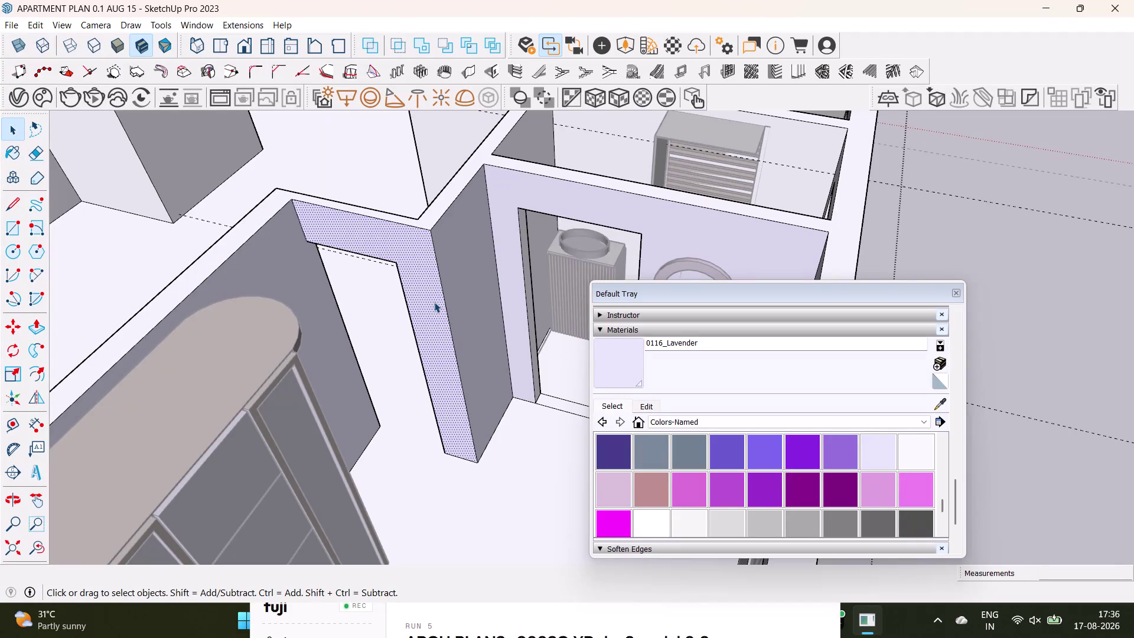
Clear the current selection and orbit the view into the bathroom.
key(space)
click(1021, 263)
scroll(up, 3)
scroll(down, 3)
middle_drag(427, 289, 368, 372)
scroll(up, 3)
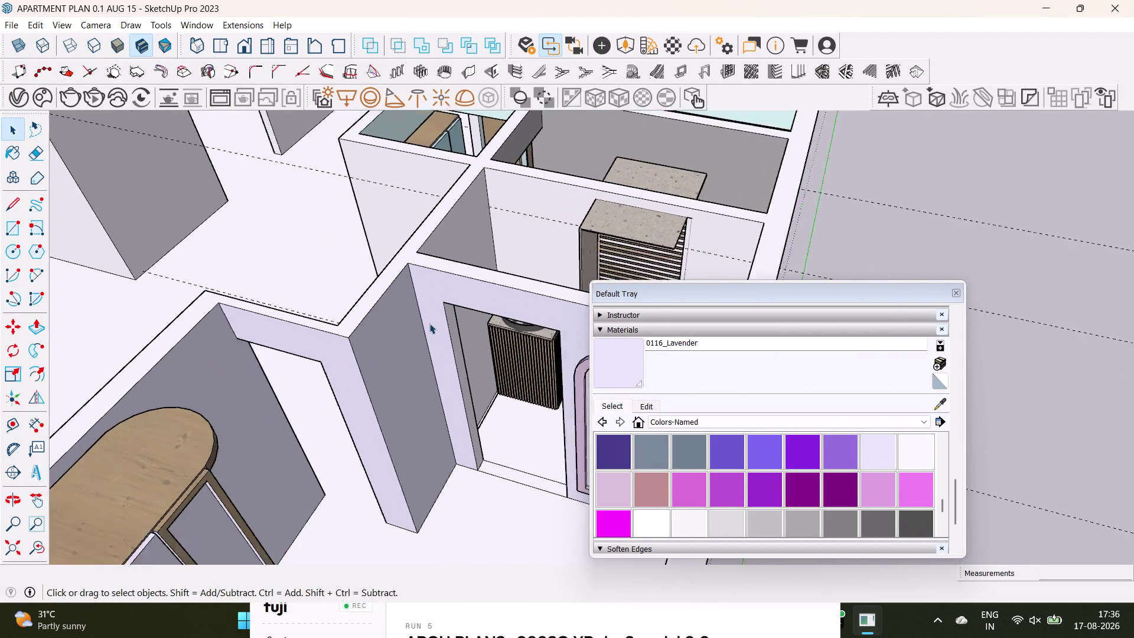
middle_drag(432, 313, 273, 381)
middle_drag(389, 298, 396, 359)
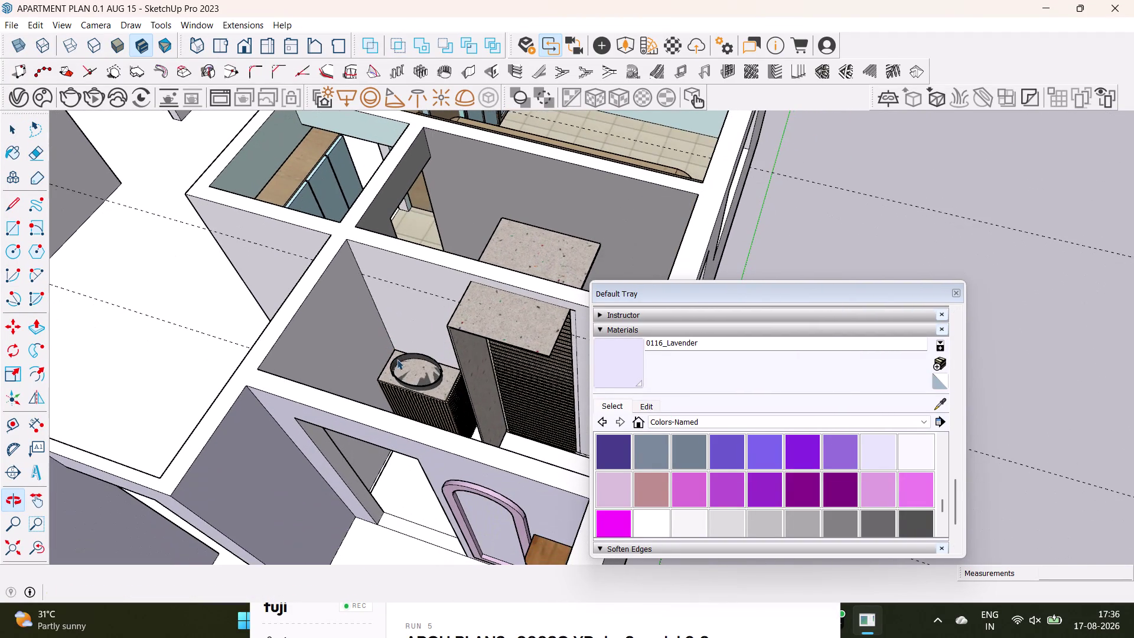
click(813, 521)
key(space)
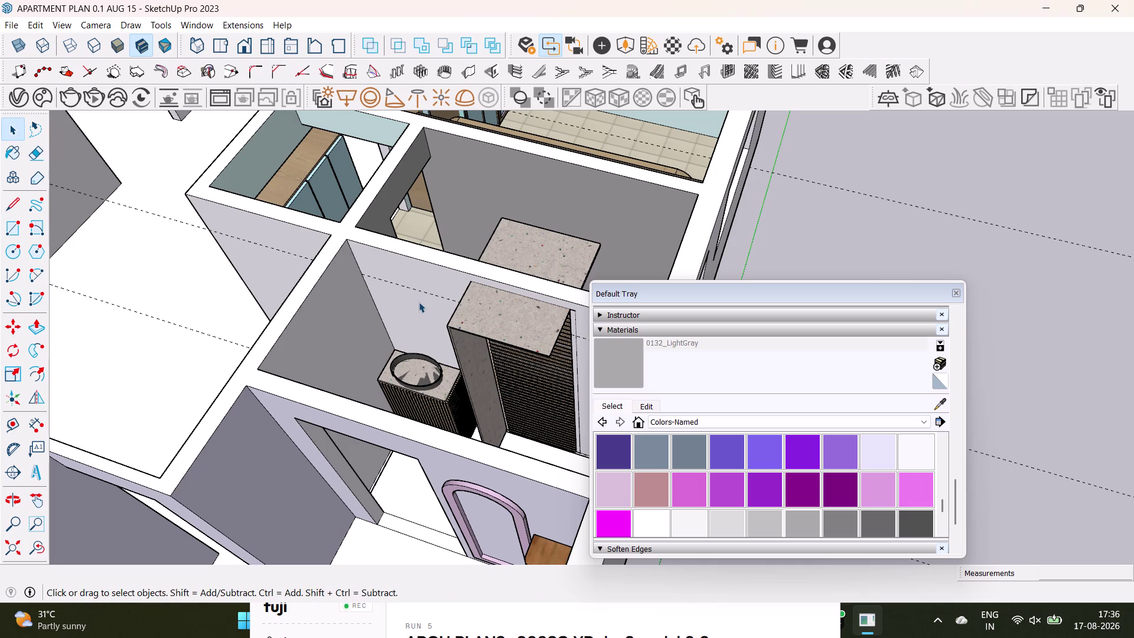
Select the bathroom wall faces, including the doorway-side wall.
click(418, 301)
triple_click(418, 301)
triple_click(419, 304)
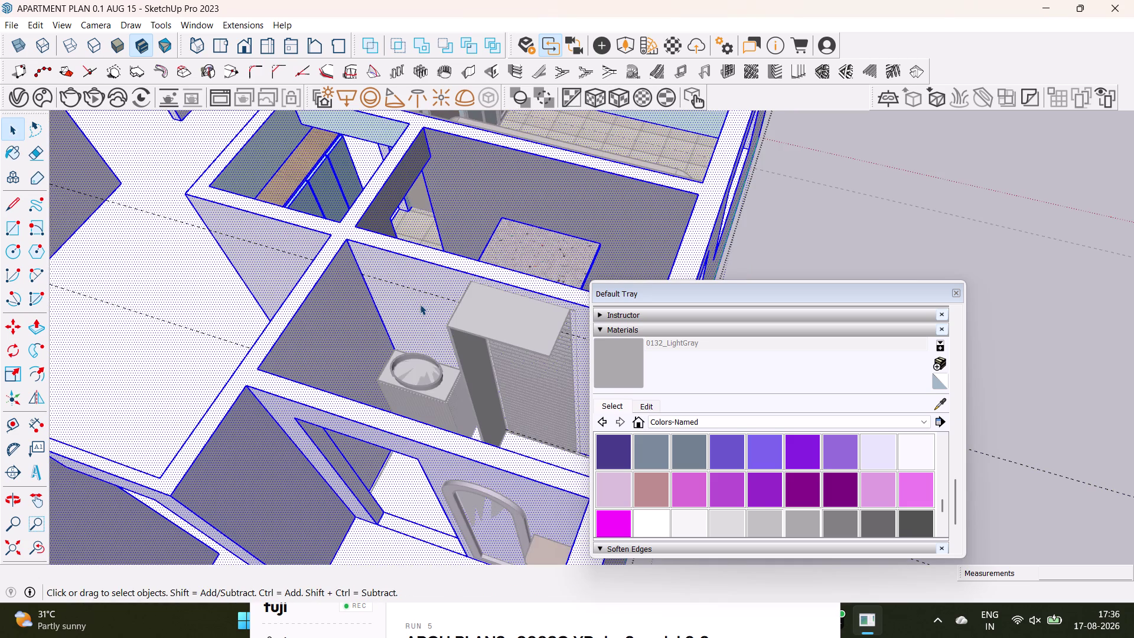
click(419, 304)
click(424, 317)
click(344, 316)
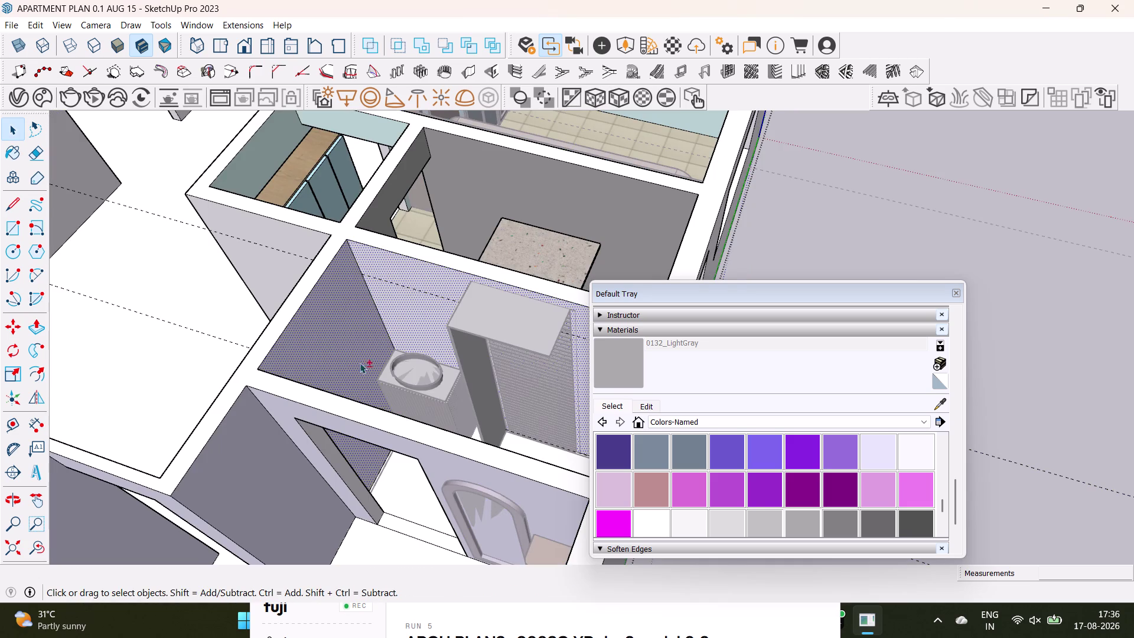
middle_drag(363, 359, 335, 294)
click(309, 390)
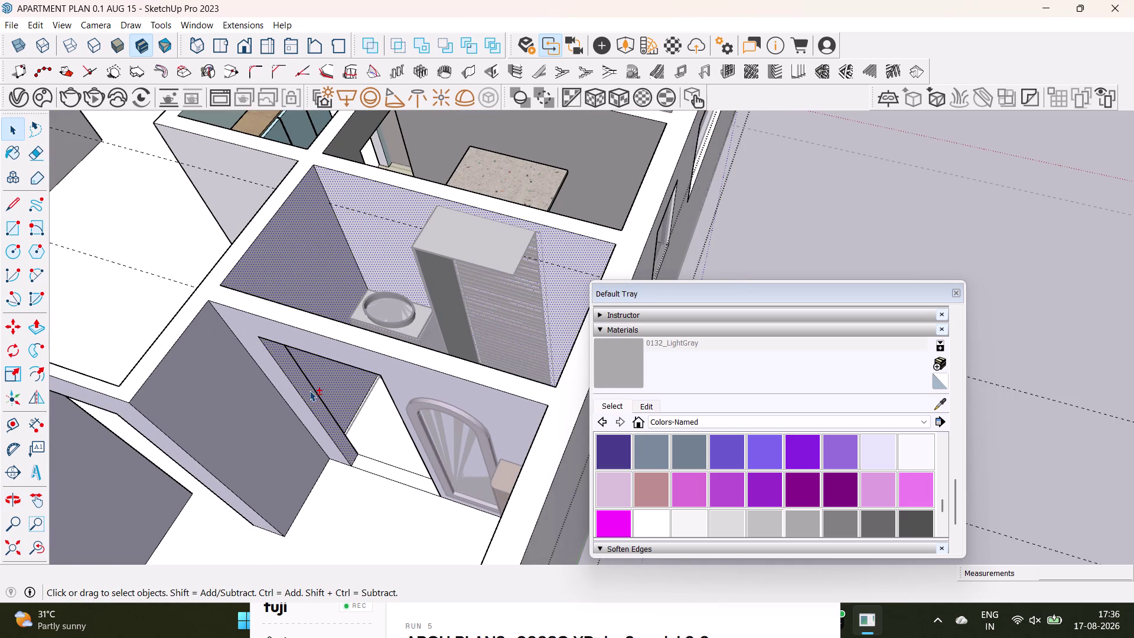
middle_drag(444, 395, 454, 362)
middle_drag(453, 362, 457, 412)
middle_drag(458, 412, 213, 453)
middle_drag(427, 369, 417, 435)
middle_drag(445, 418, 235, 401)
middle_drag(376, 330, 369, 413)
middle_drag(426, 393, 117, 338)
middle_drag(381, 266, 386, 300)
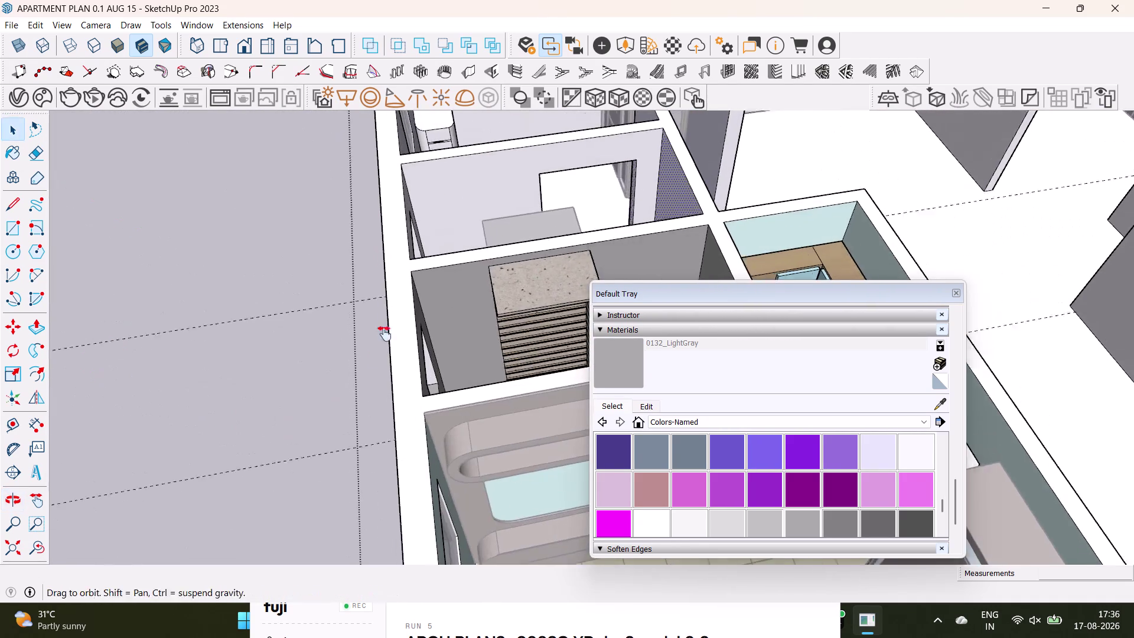
middle_drag(386, 300, 368, 376)
Paint the selected bathroom walls 0132_LightGray and check the result.
click(445, 276)
click(625, 368)
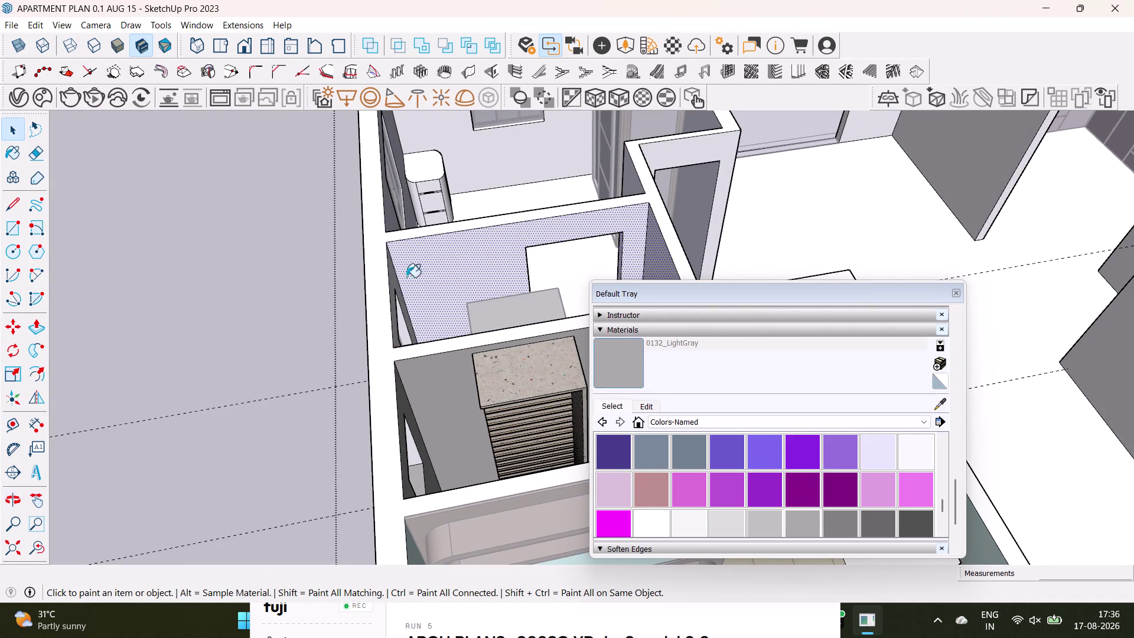
click(414, 268)
middle_drag(465, 311, 785, 378)
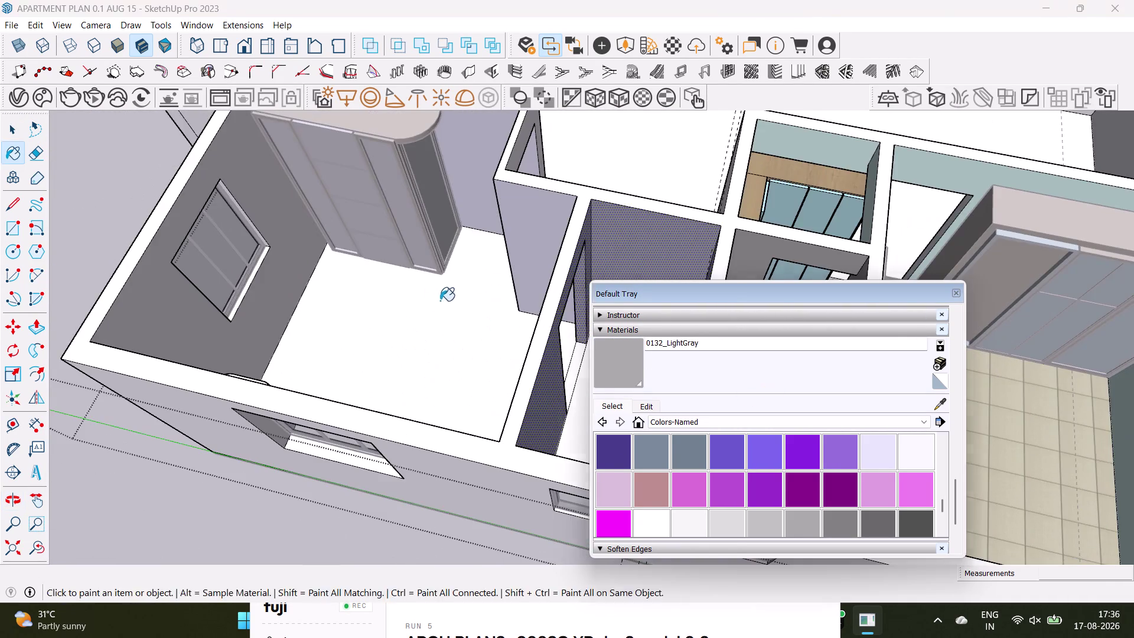
middle_drag(440, 300, 208, 328)
middle_drag(213, 351, 514, 142)
scroll(up, 3)
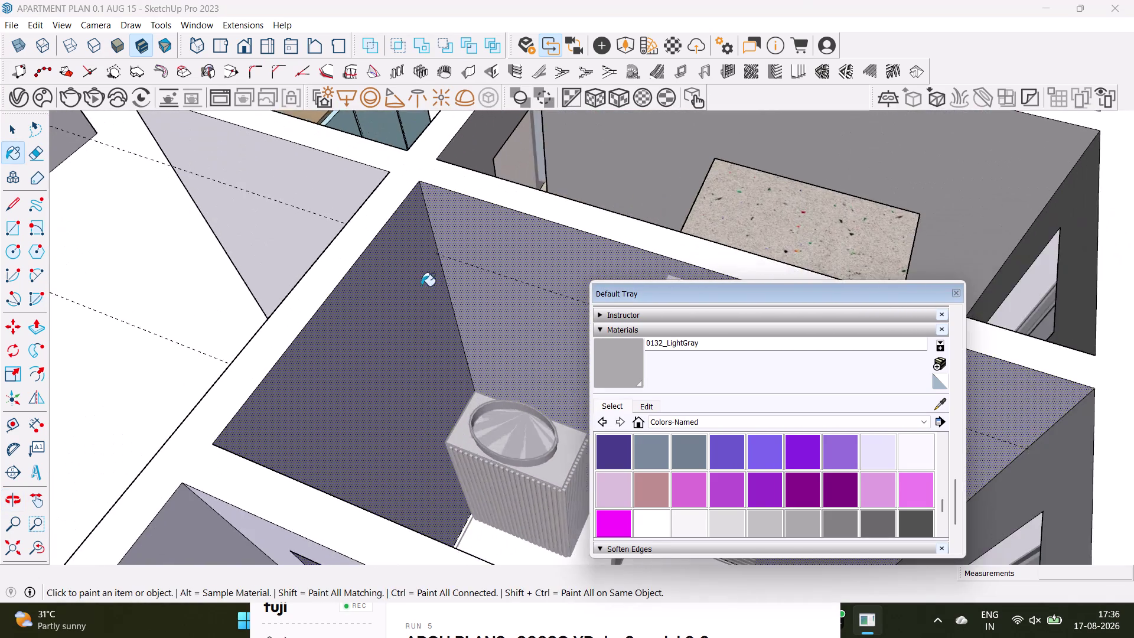
middle_drag(430, 285, 376, 188)
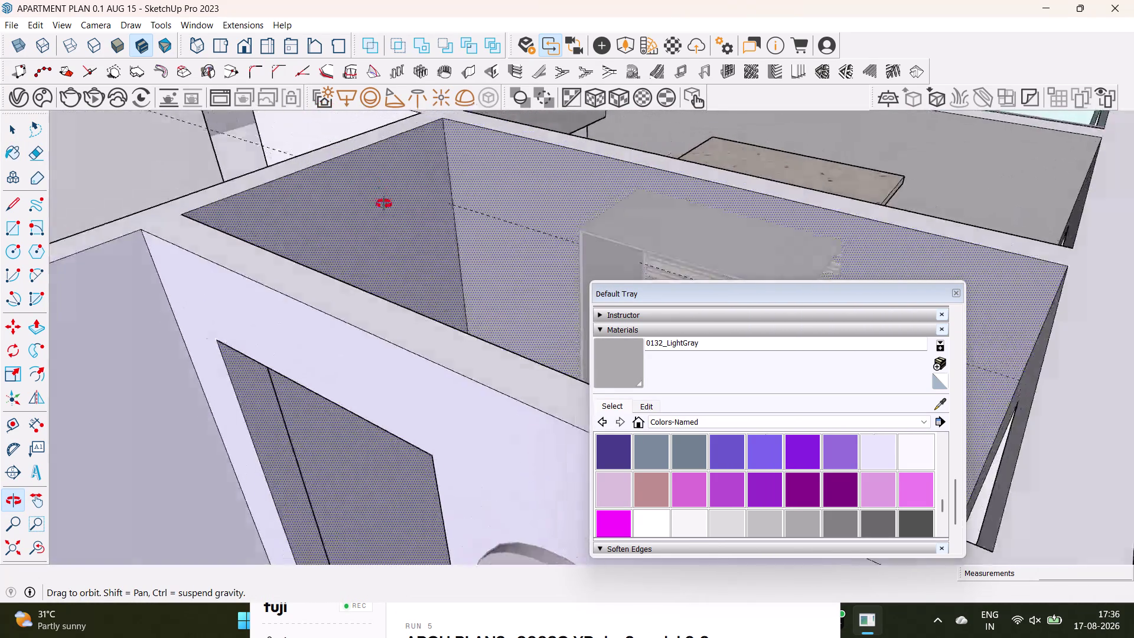
middle_drag(375, 188, 475, 363)
scroll(down, 3)
key(space)
scroll(down, 3)
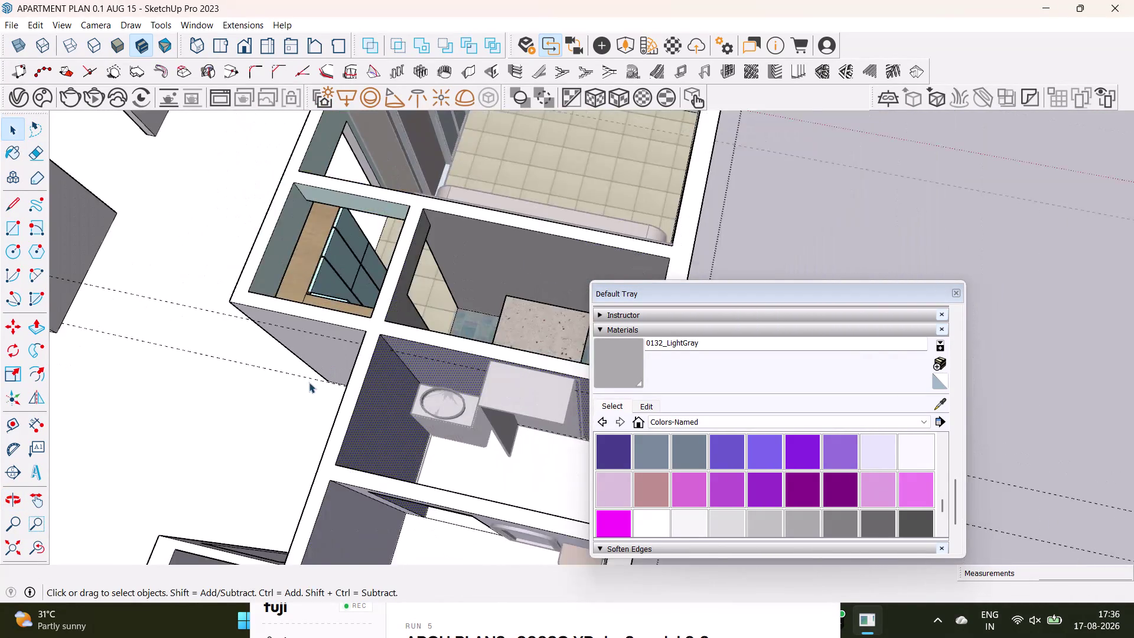
Move the Materials tray aside and open its collection dropdown from Colors-Named.
scroll(down, 3)
middle_drag(308, 382, 325, 244)
key(space)
drag(740, 293, 832, 179)
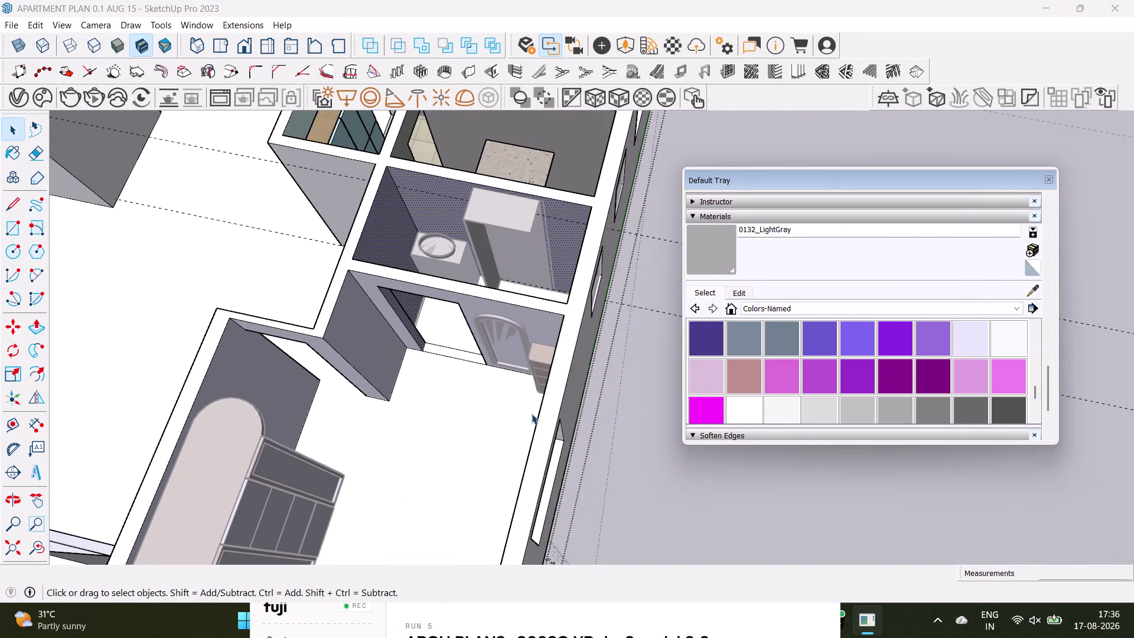
scroll(down, 3)
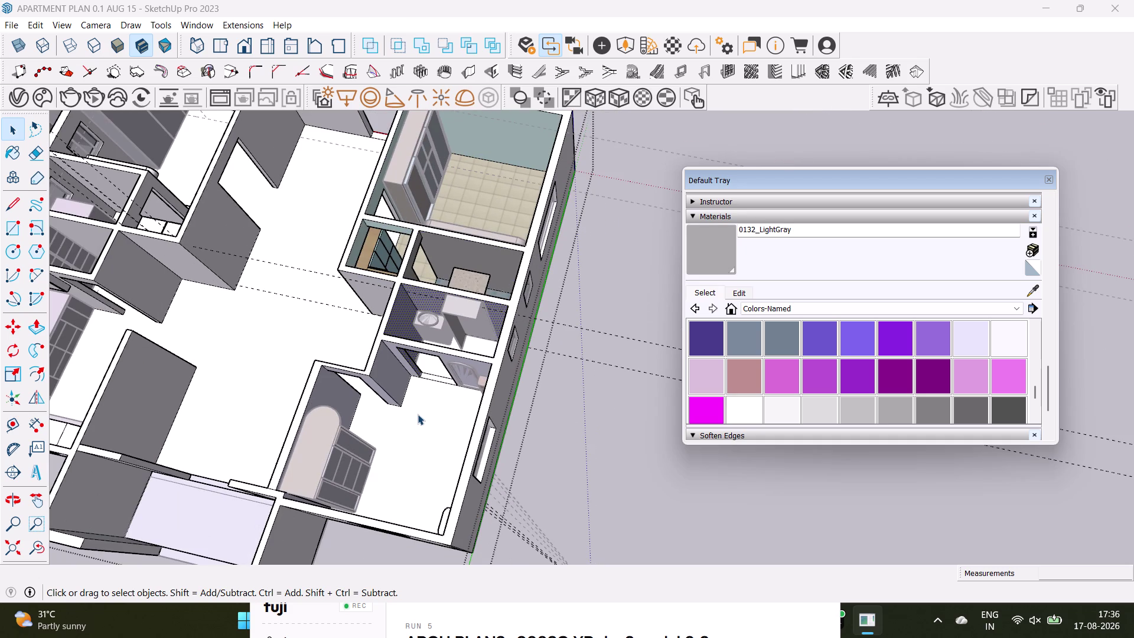
key(space)
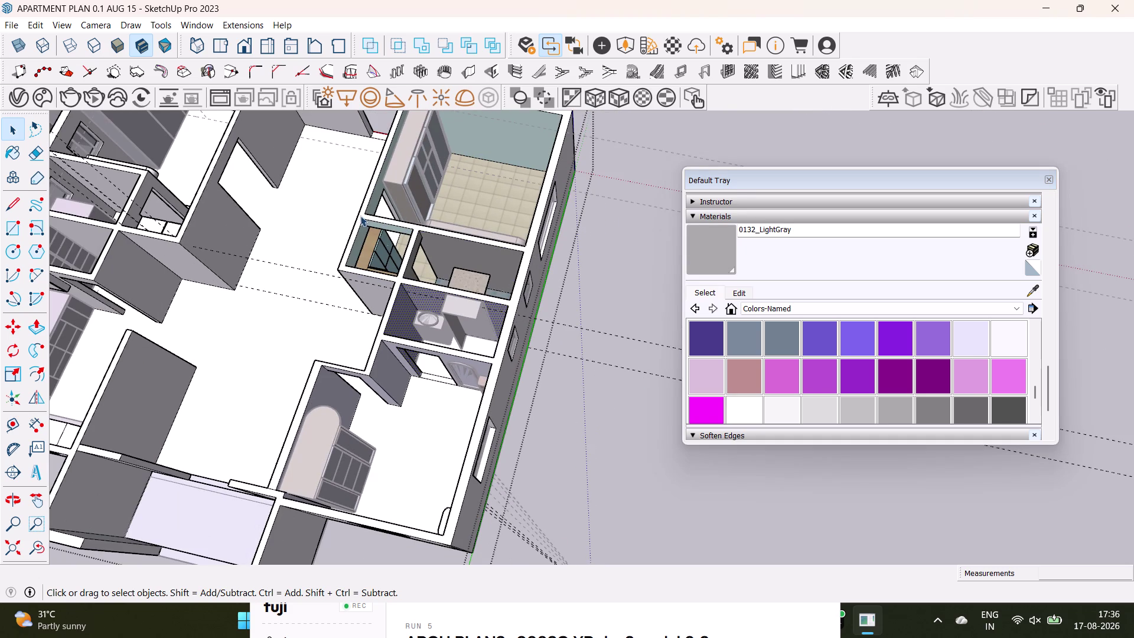
scroll(up, 3)
key(space)
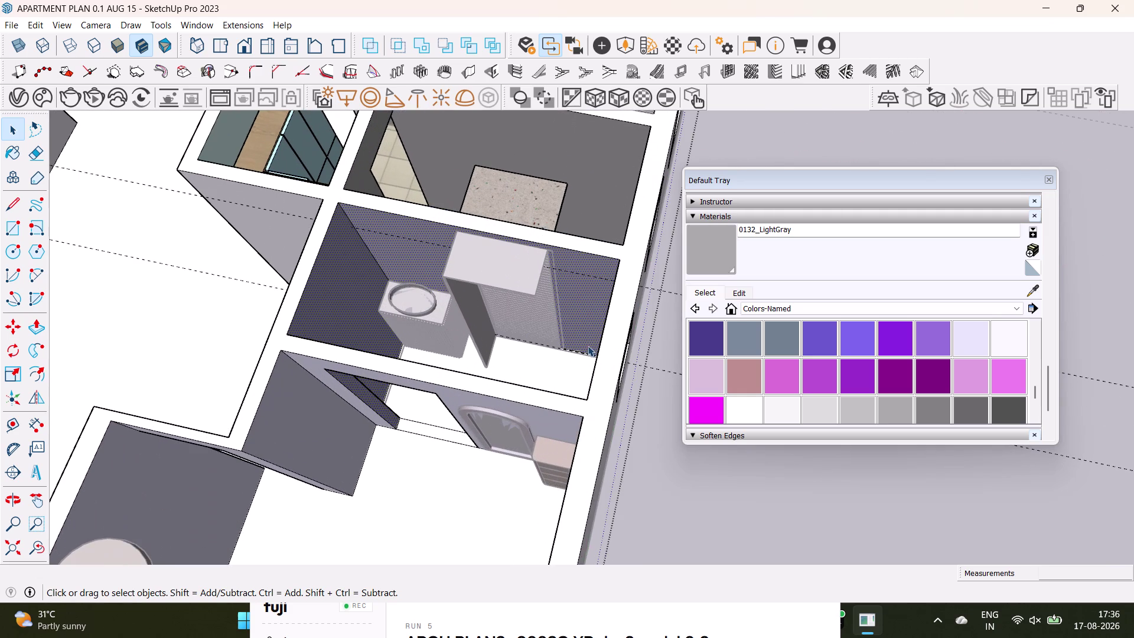
click(647, 420)
scroll(up, 3)
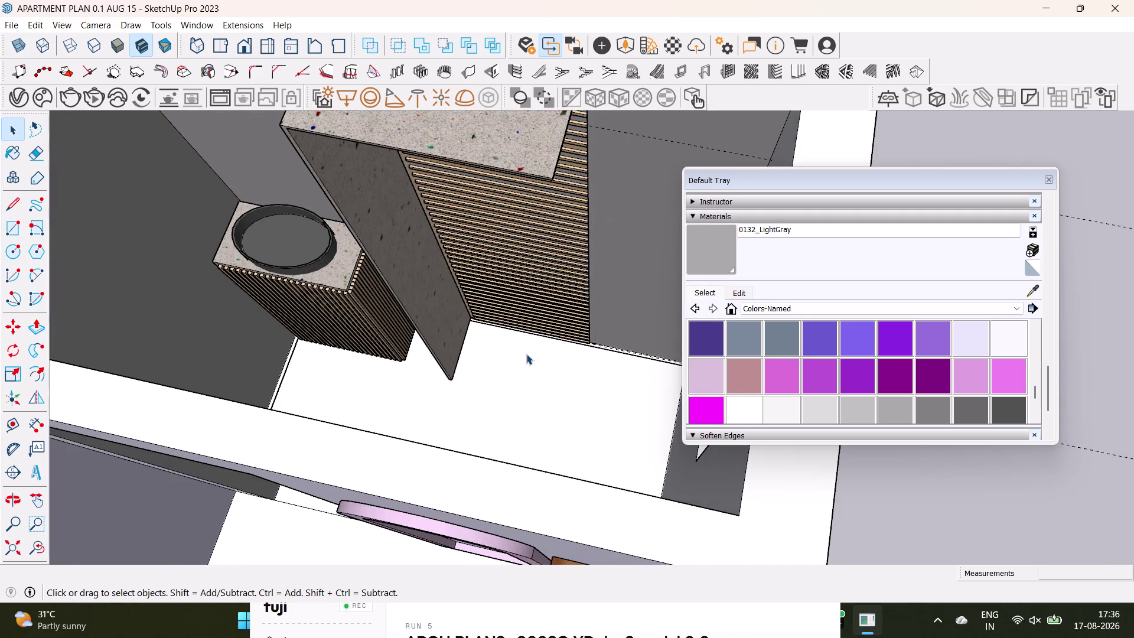
middle_drag(526, 353, 508, 410)
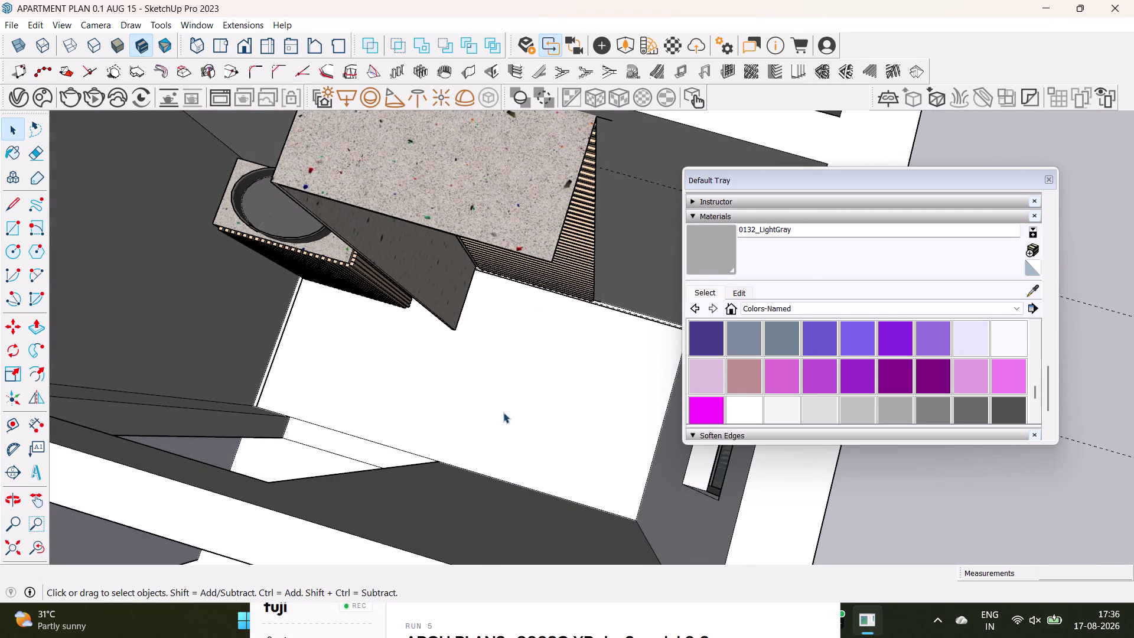
click(788, 310)
scroll(down, 3)
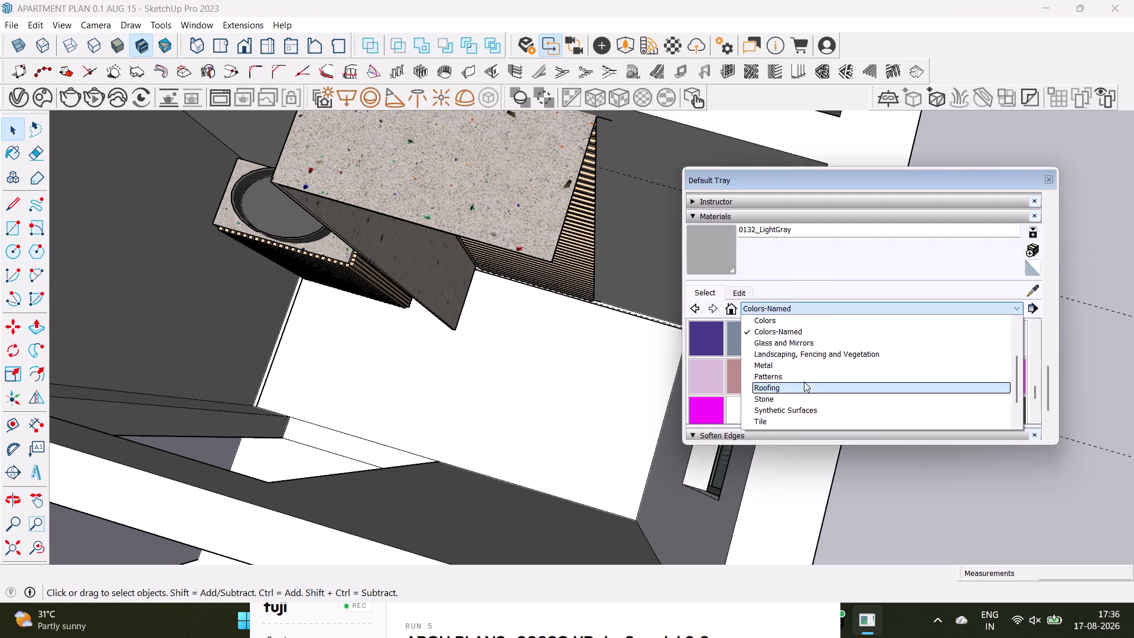
Browse to the Tile collection and load Tile Ceramic Natural as the current material.
click(803, 379)
click(814, 308)
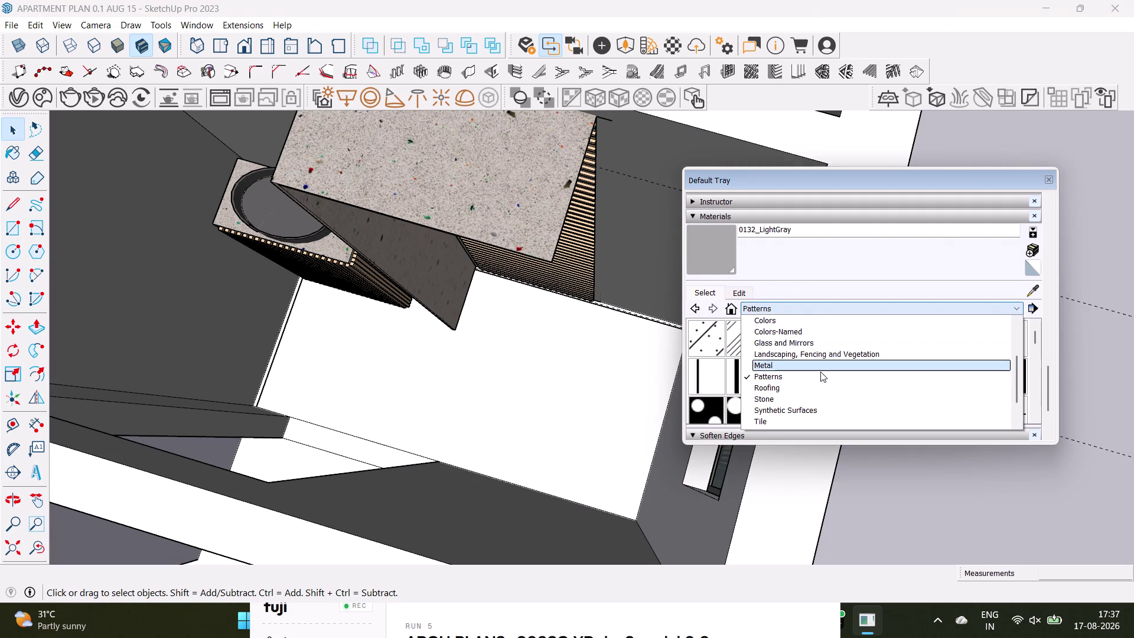
scroll(down, 3)
scroll(down, 3)
scroll(down, 3)
click(771, 382)
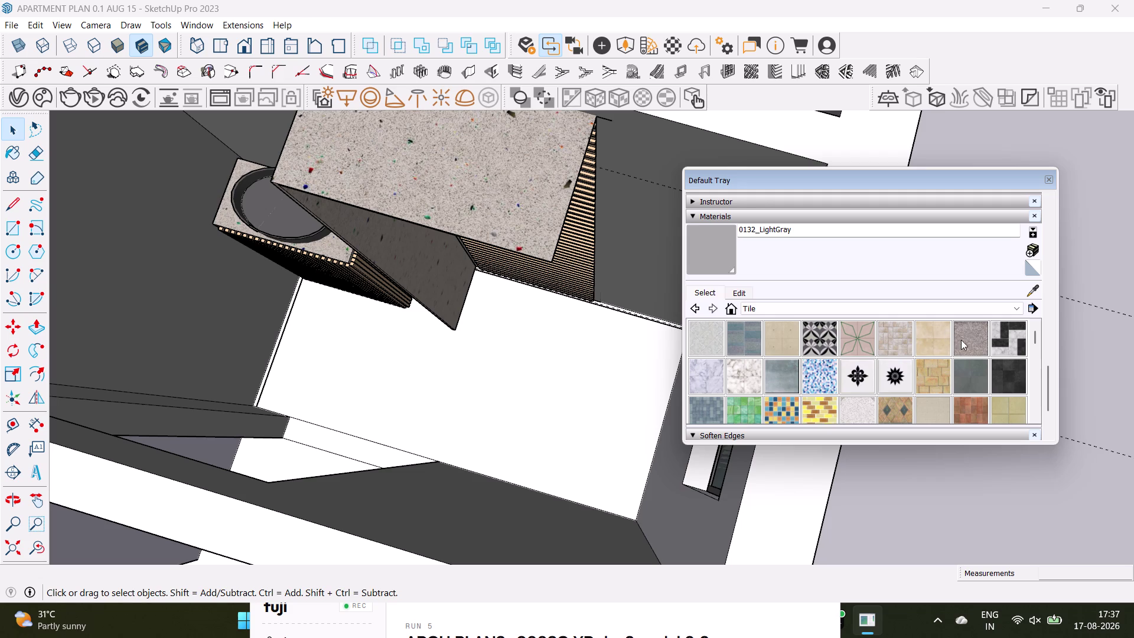
scroll(down, 3)
click(998, 373)
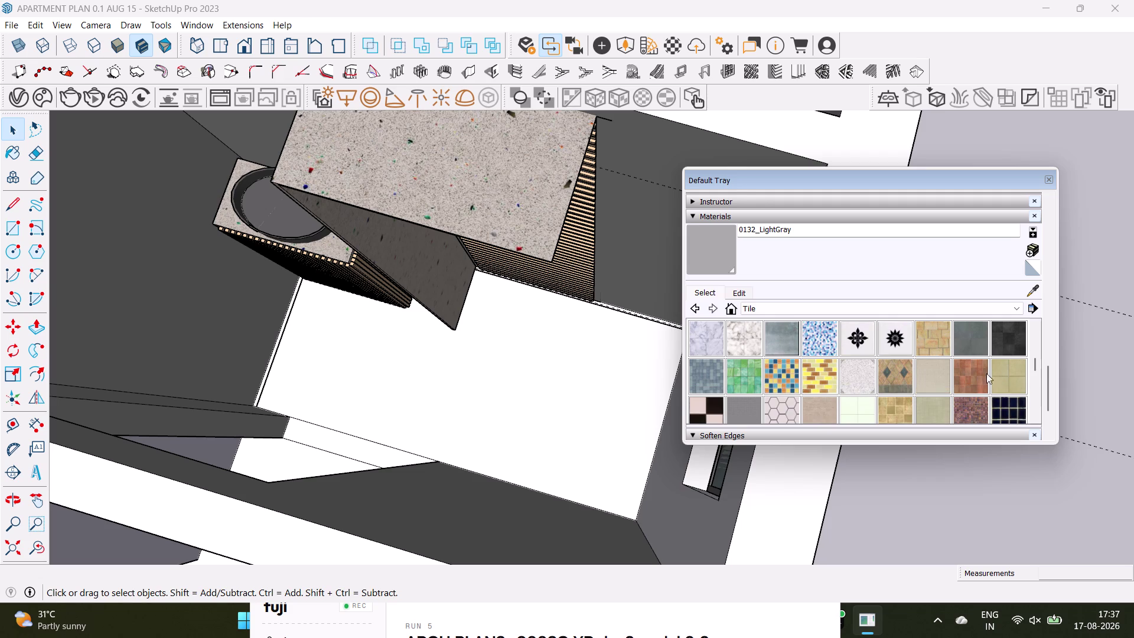
scroll(down, 3)
Orbit to the bedroom corner facing the wooden chest, ready to sample its material.
middle_drag(521, 401, 711, 190)
scroll(up, 3)
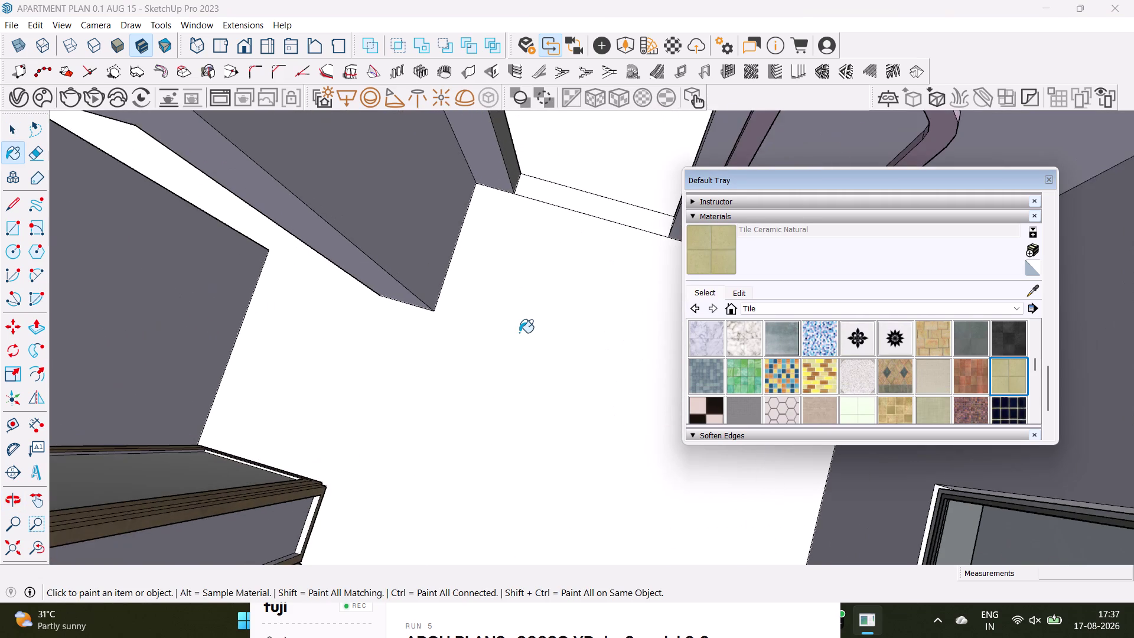
scroll(down, 3)
key(space)
scroll(down, 3)
middle_drag(532, 348, 526, 211)
middle_drag(527, 320, 594, 300)
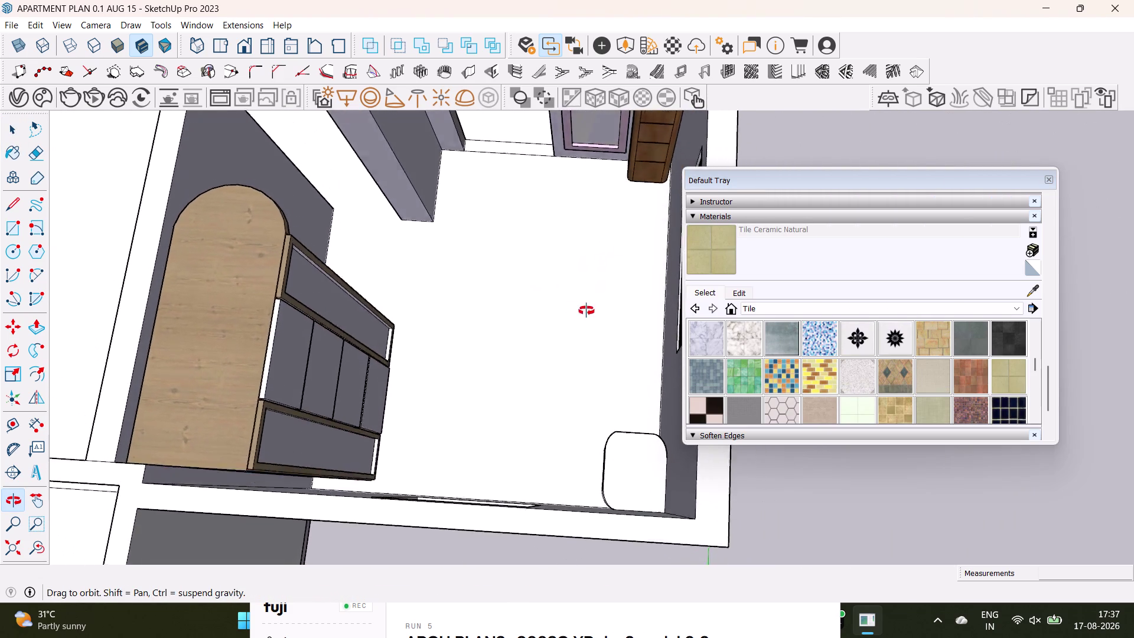
middle_drag(594, 301, 457, 467)
scroll(up, 3)
middle_drag(529, 356, 664, 316)
key(space)
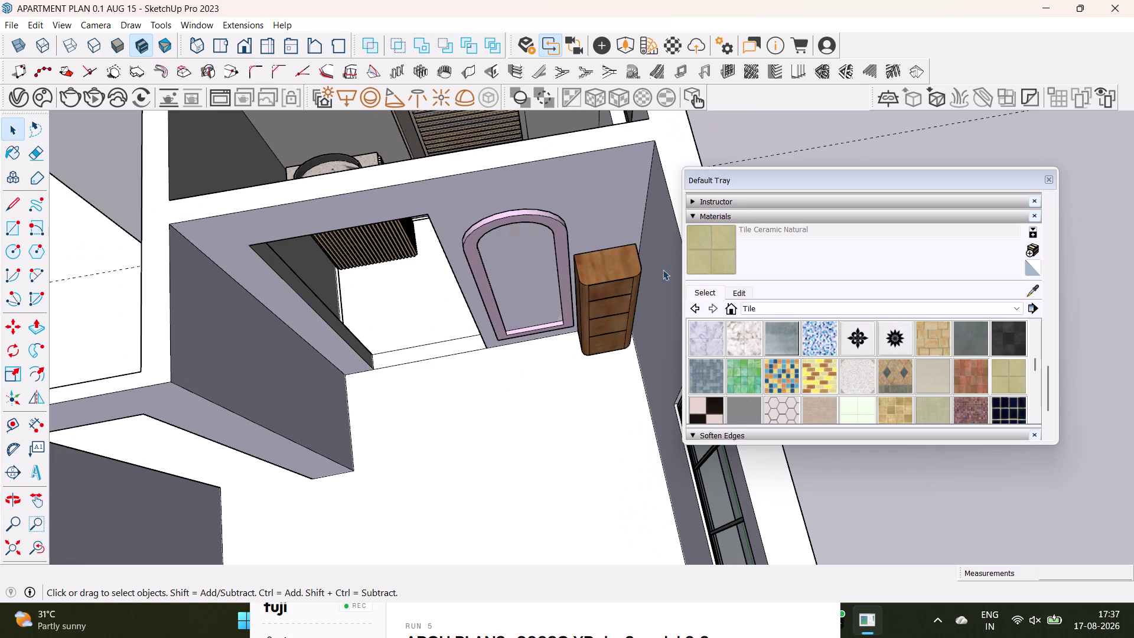
click(1032, 292)
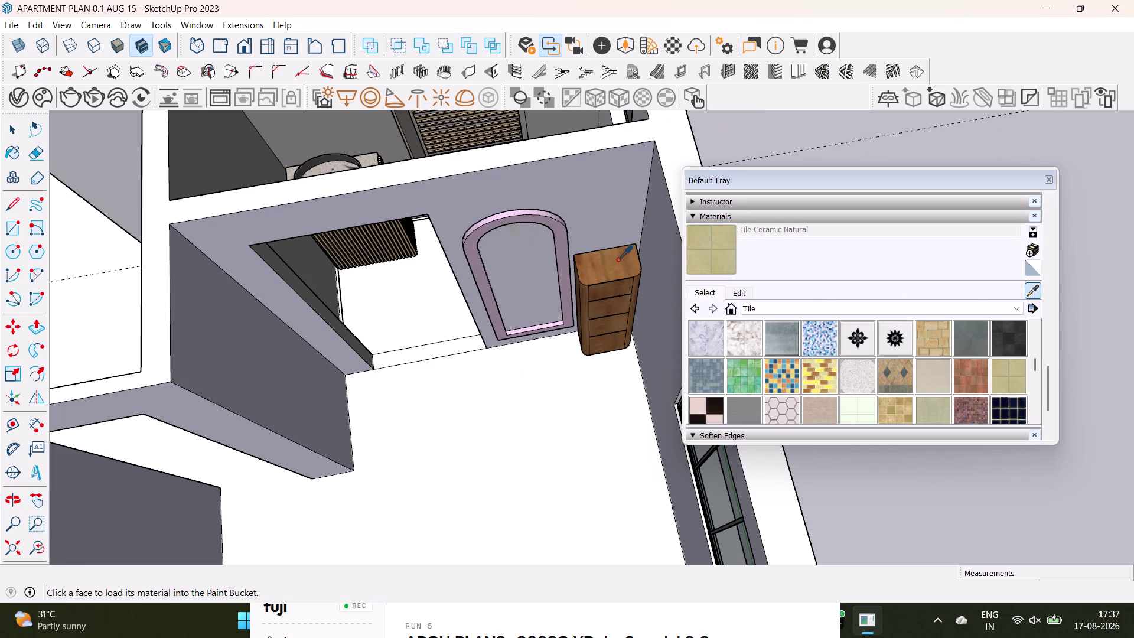
Sample Wood Floor from the wooden chest and orbit to the rounded drawer unit.
click(618, 259)
scroll(down, 3)
middle_drag(613, 390, 584, 246)
scroll(up, 3)
middle_drag(643, 485, 745, 429)
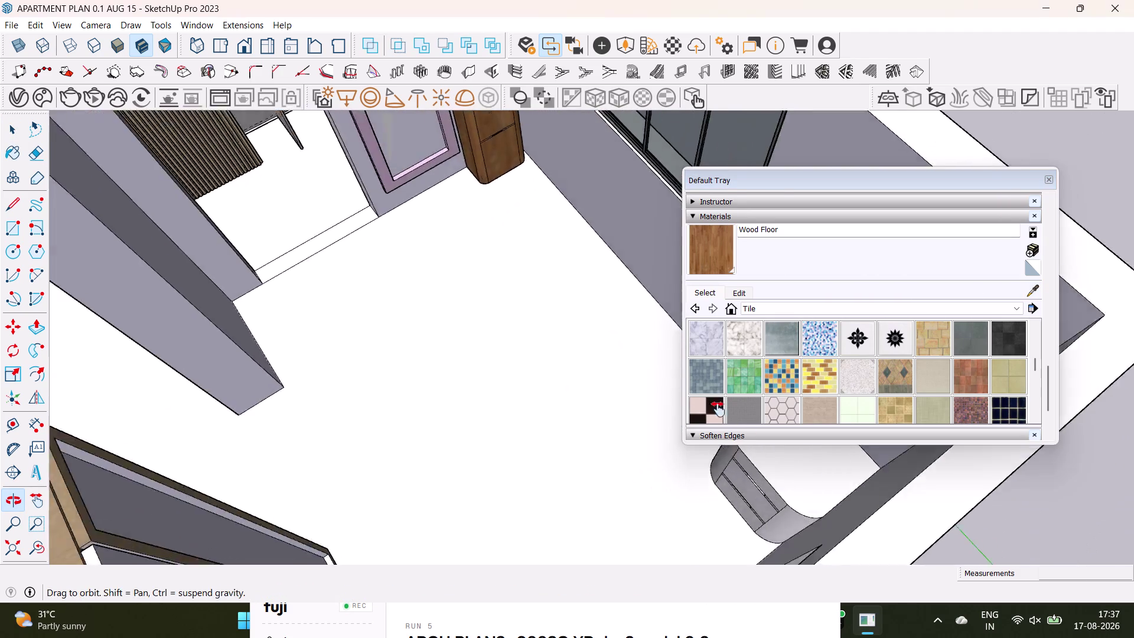
middle_drag(745, 430, 673, 392)
click(719, 244)
middle_drag(559, 392, 839, 423)
middle_drag(678, 364, 464, 438)
middle_drag(463, 442, 523, 441)
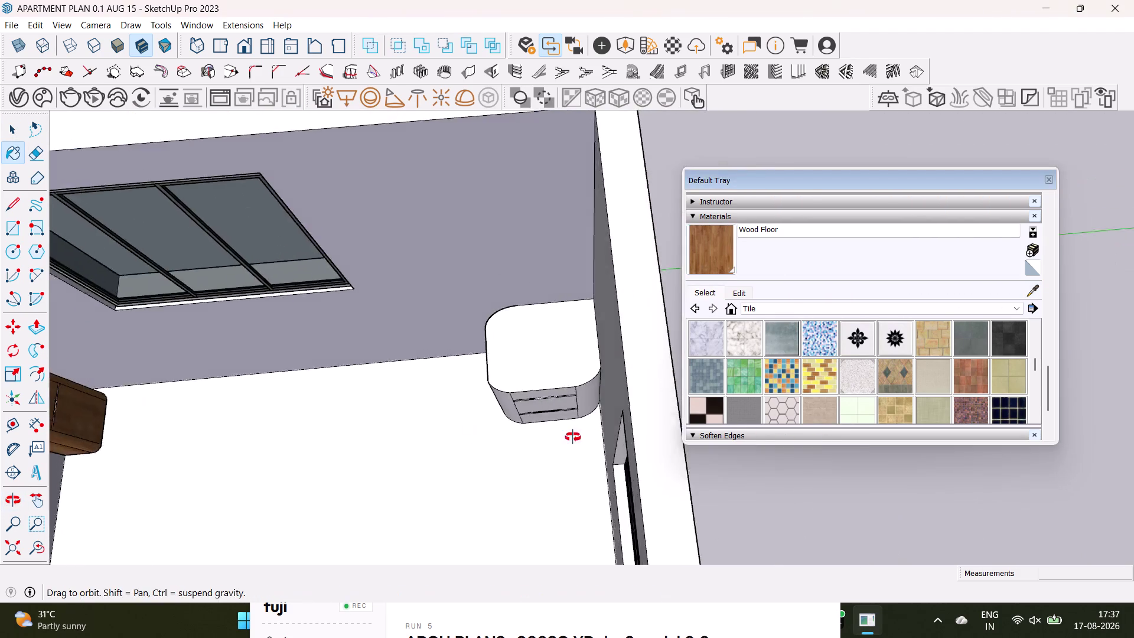
middle_drag(522, 441, 650, 409)
click(593, 363)
key(ctrl+z)
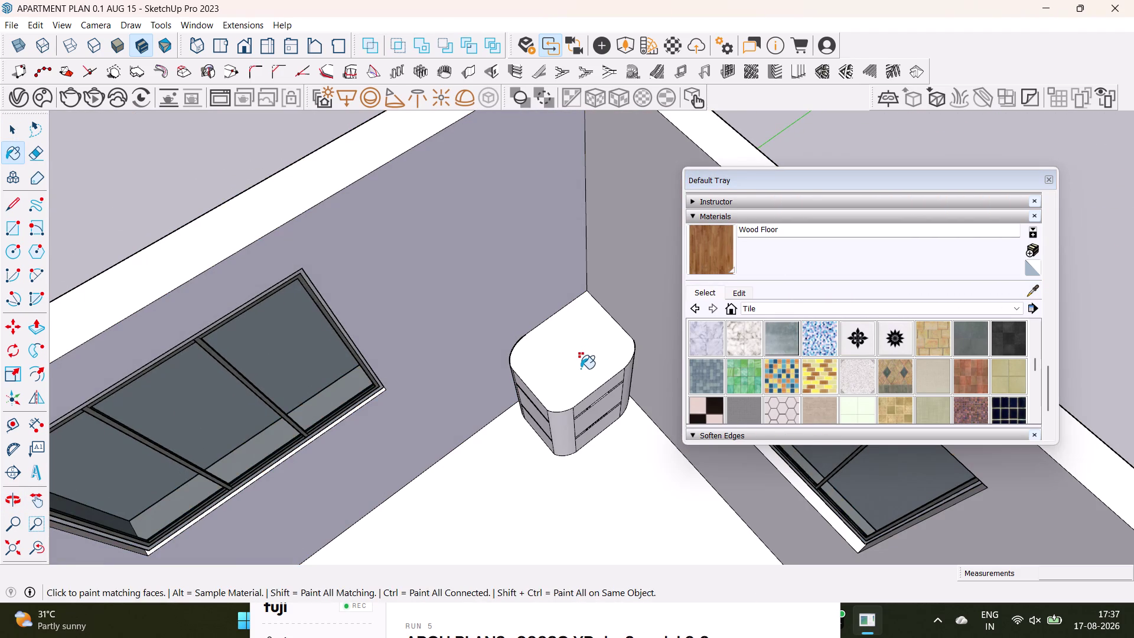
key(space)
Select the rounded drawer unit's top, side and front drawer faces.
click(578, 371)
scroll(up, 3)
triple_click(563, 335)
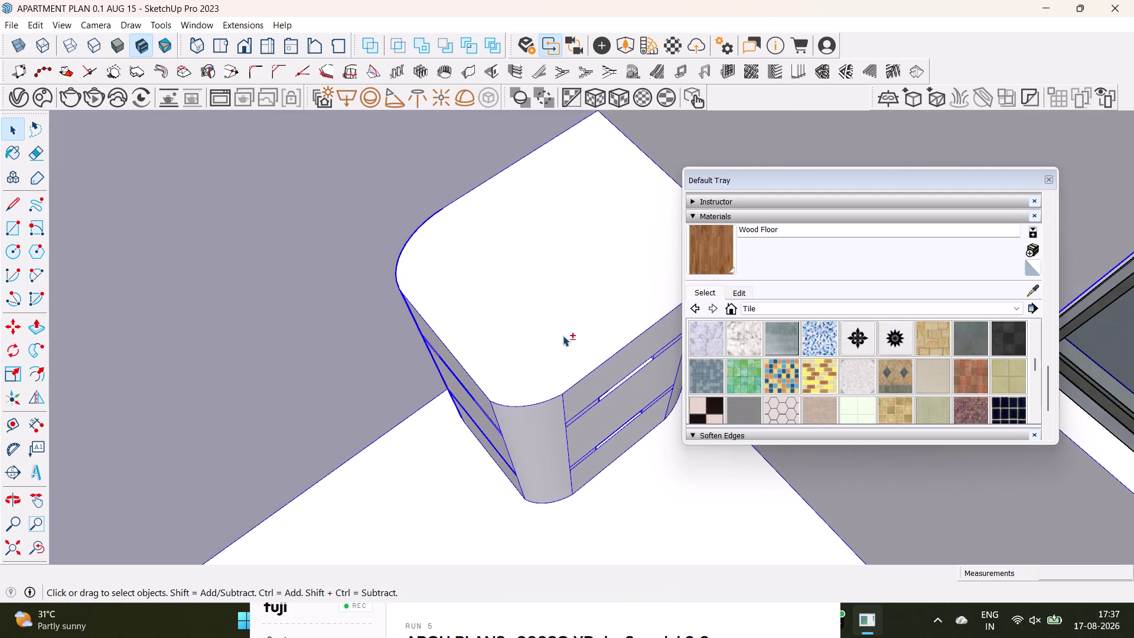
double_click(562, 346)
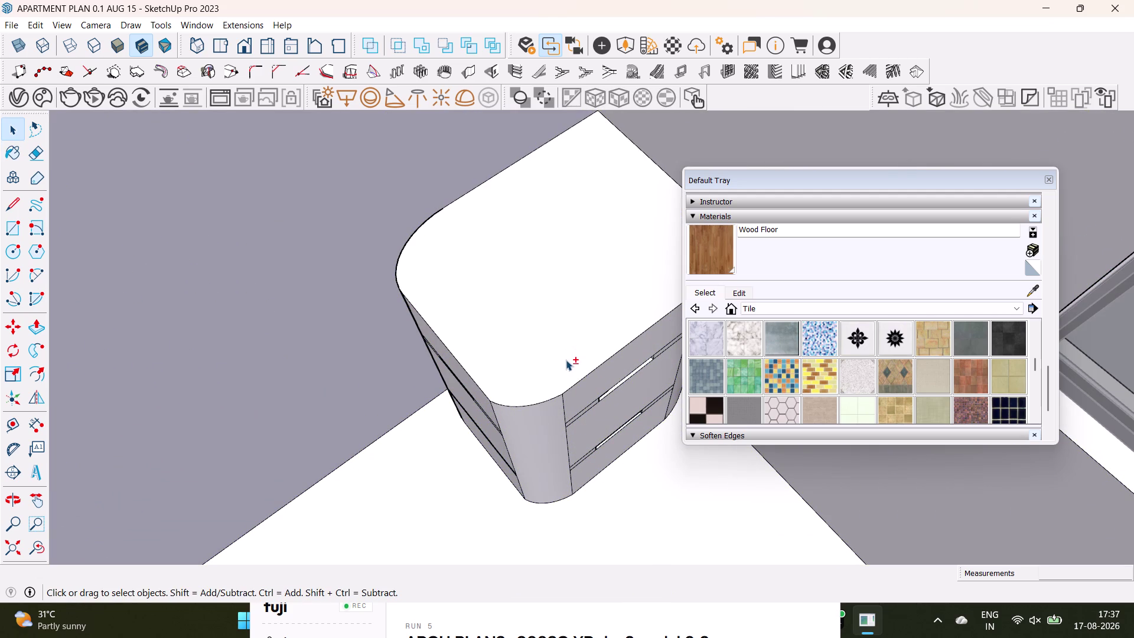
double_click(565, 359)
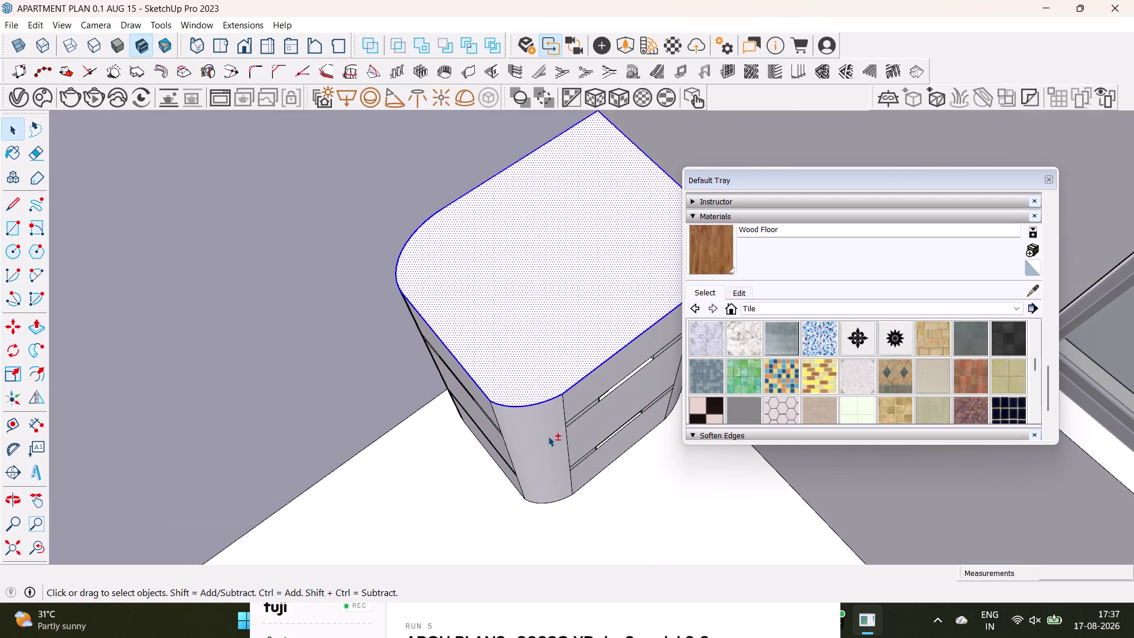
double_click(547, 436)
double_click(591, 386)
double_click(609, 415)
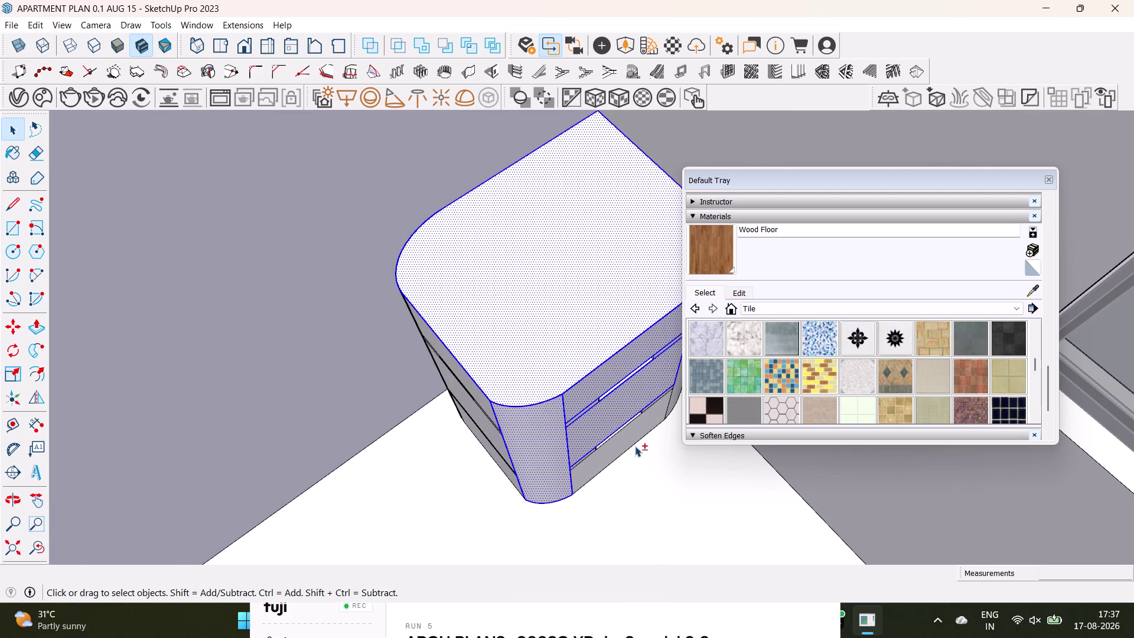
double_click(632, 439)
middle_drag(435, 478, 462, 463)
middle_drag(455, 464, 522, 444)
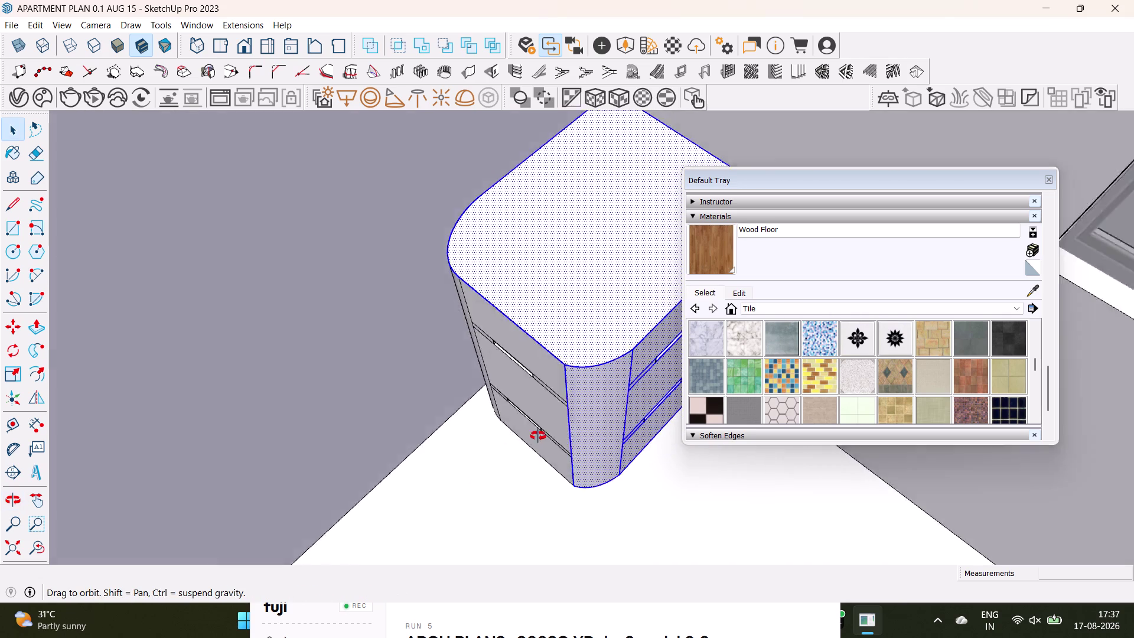
middle_drag(522, 444, 579, 379)
double_click(582, 309)
double_click(584, 361)
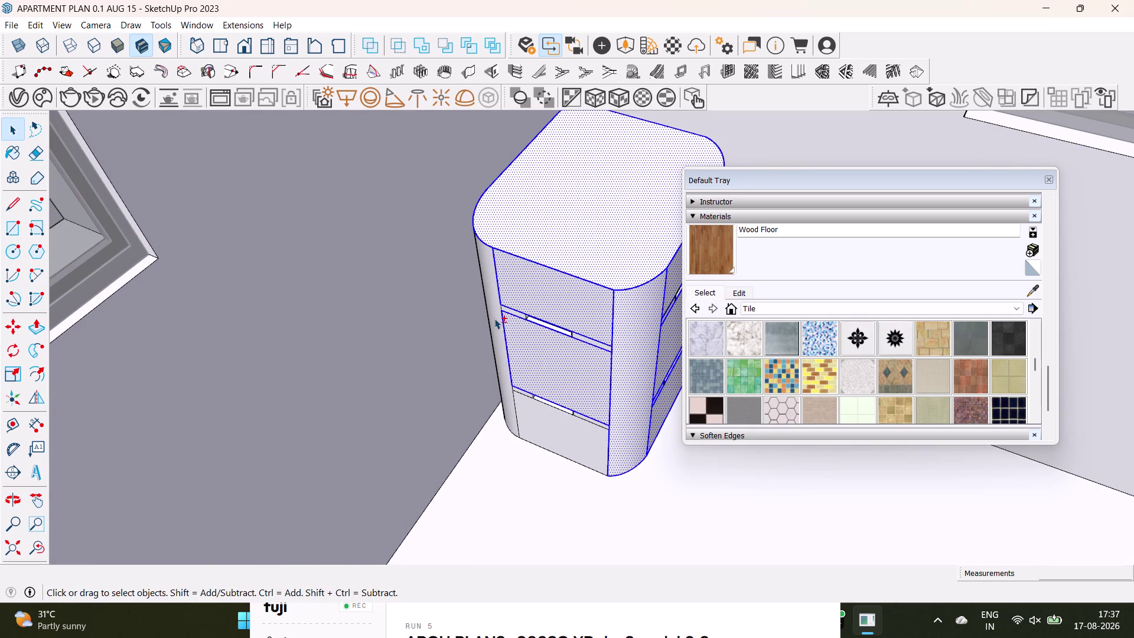
Paint the selected drawer unit faces with the Wood Floor material.
click(495, 318)
click(537, 426)
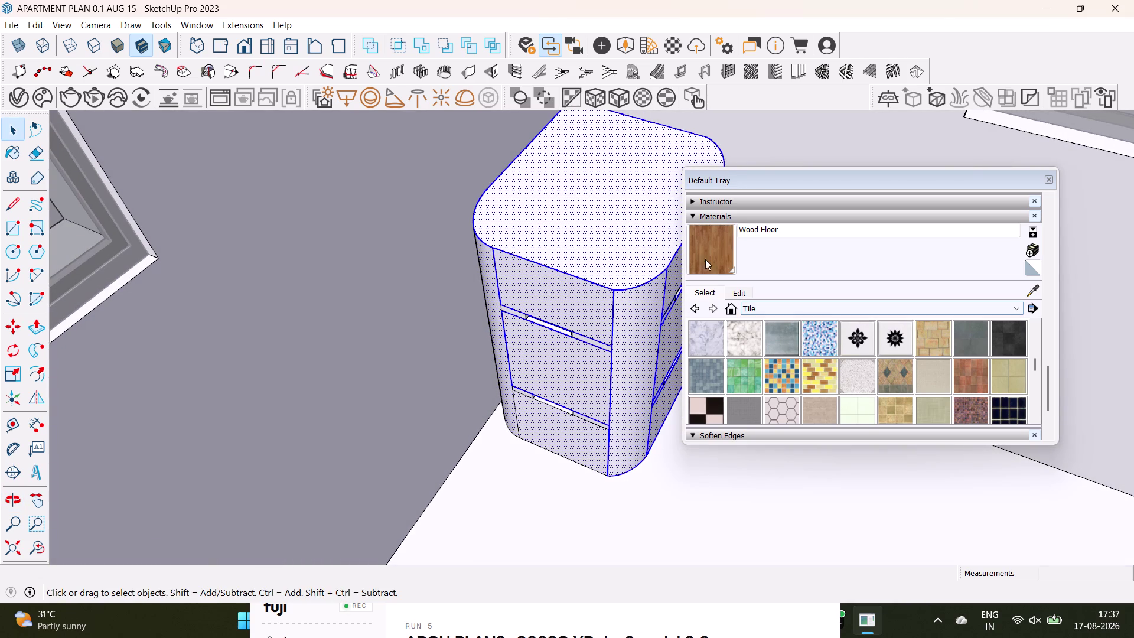
middle_drag(601, 298, 443, 350)
middle_drag(568, 328, 488, 317)
scroll(up, 3)
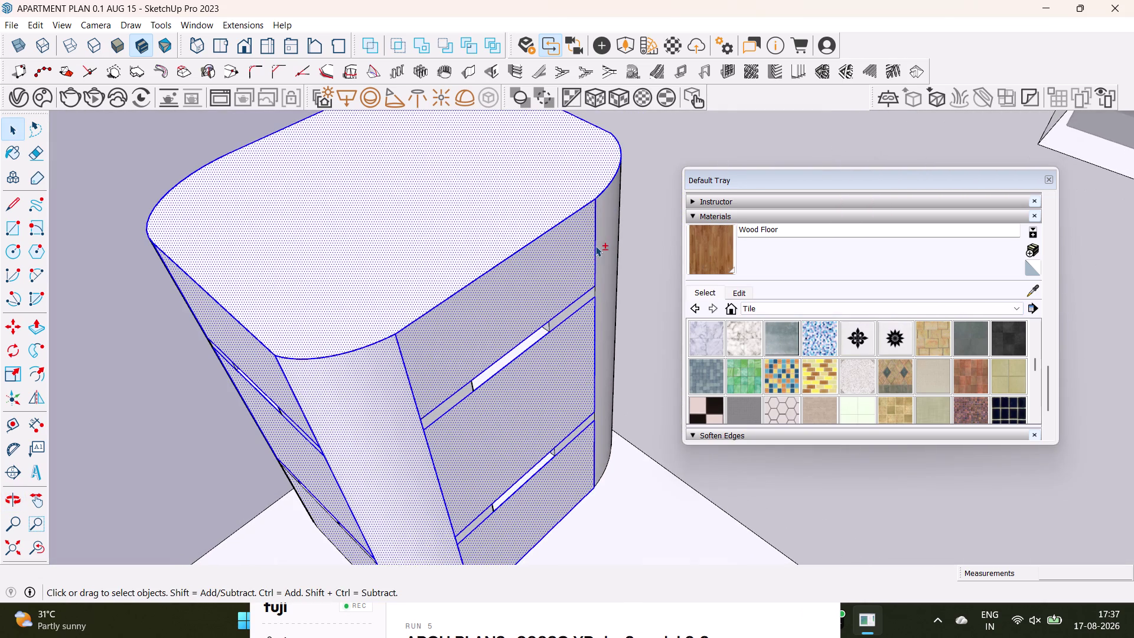
click(606, 243)
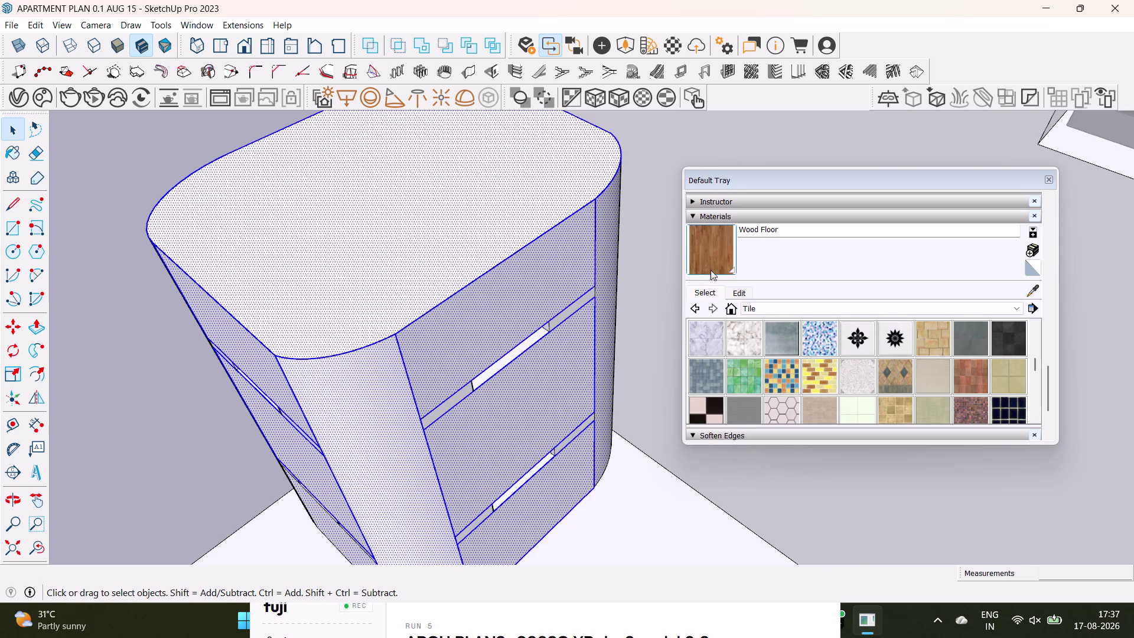
click(721, 262)
click(597, 222)
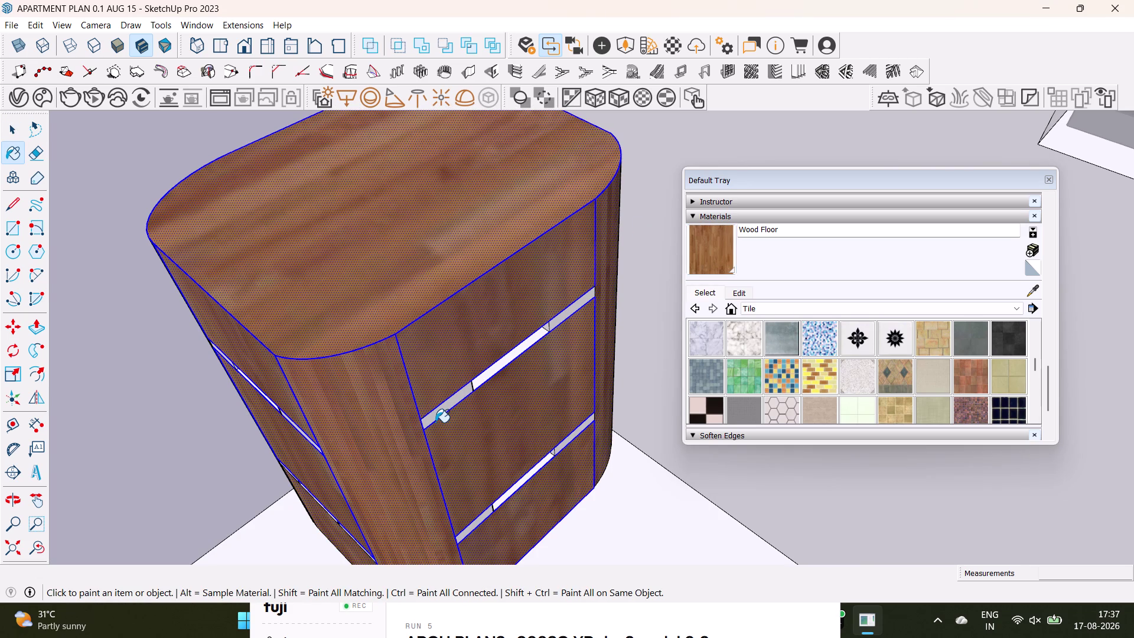
key(space)
scroll(down, 3)
middle_drag(461, 481, 389, 533)
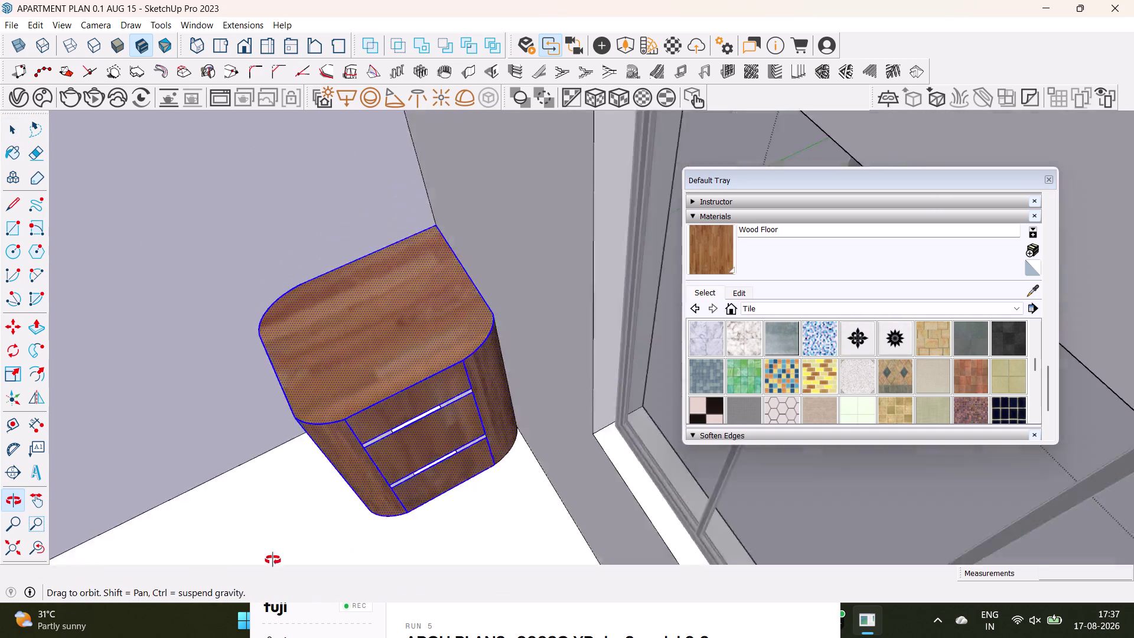
middle_drag(389, 533, 216, 560)
middle_drag(235, 537, 717, 532)
scroll(up, 3)
scroll(up, 3)
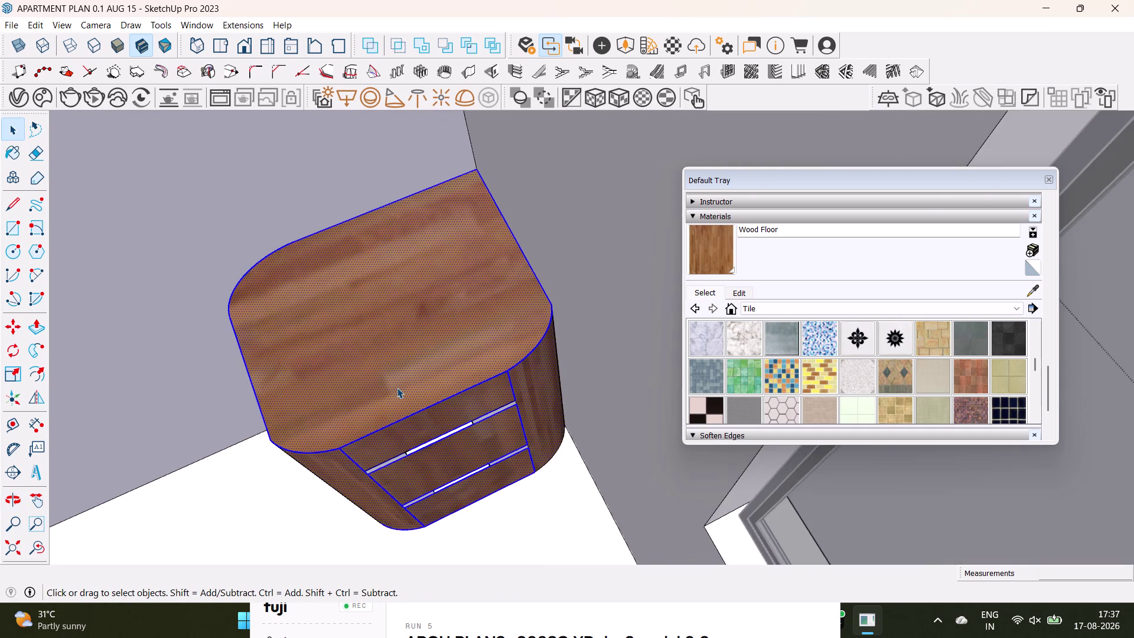
scroll(up, 3)
scroll(down, 3)
click(1032, 290)
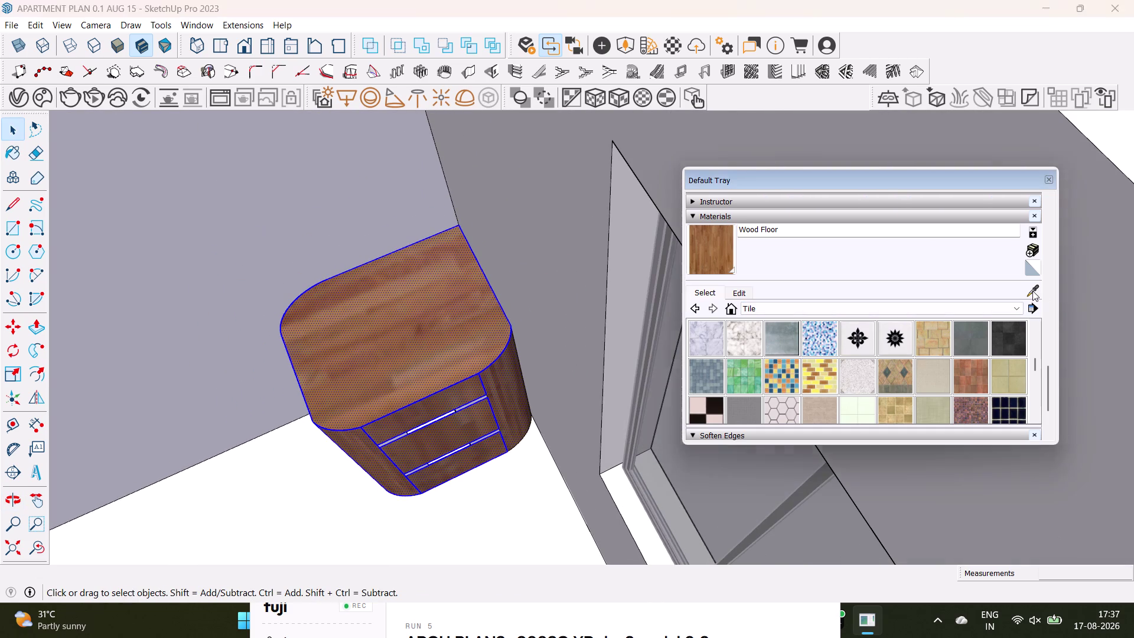
scroll(down, 3)
middle_drag(244, 295, 560, 300)
middle_drag(556, 348, 303, 366)
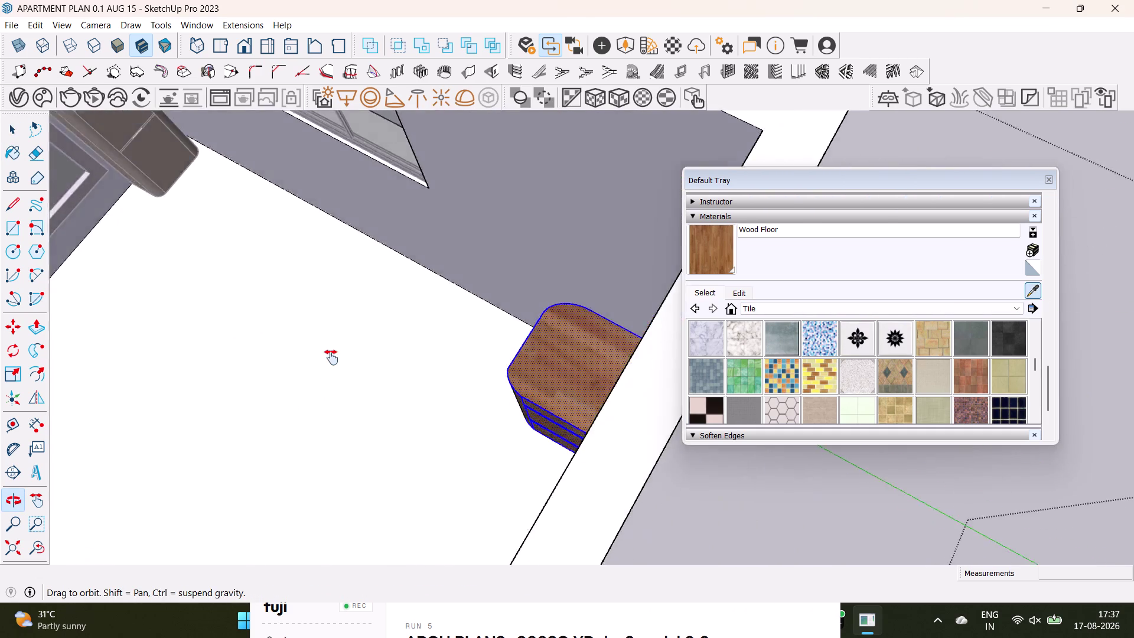
middle_drag(302, 366, 467, 464)
scroll(up, 3)
key(space)
key(space)
key(space)
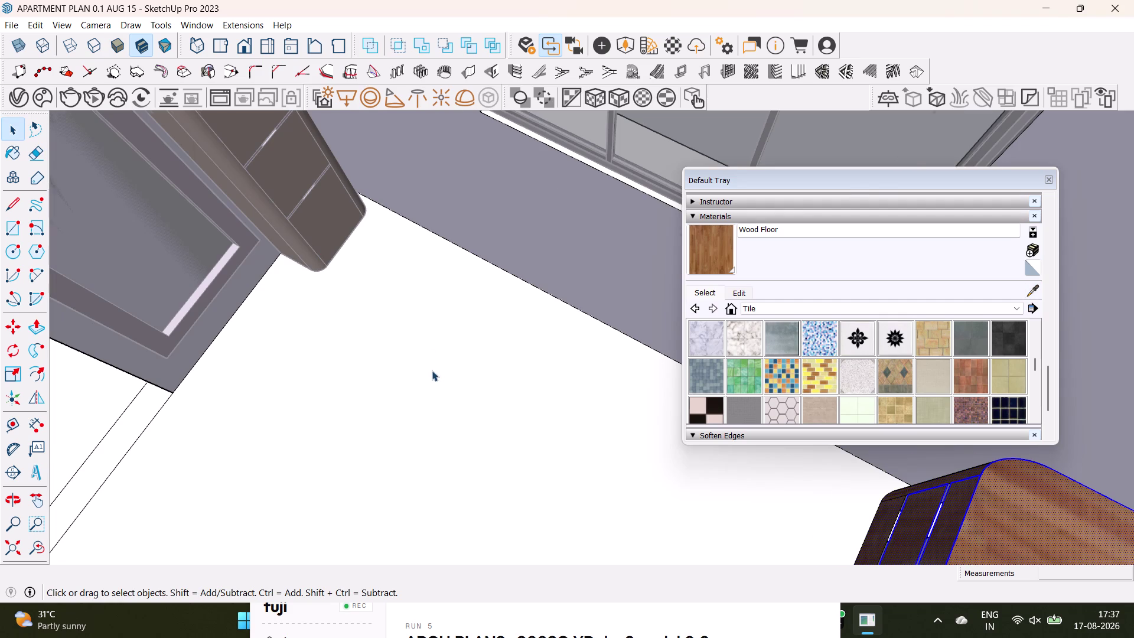
scroll(down, 3)
click(563, 209)
scroll(up, 3)
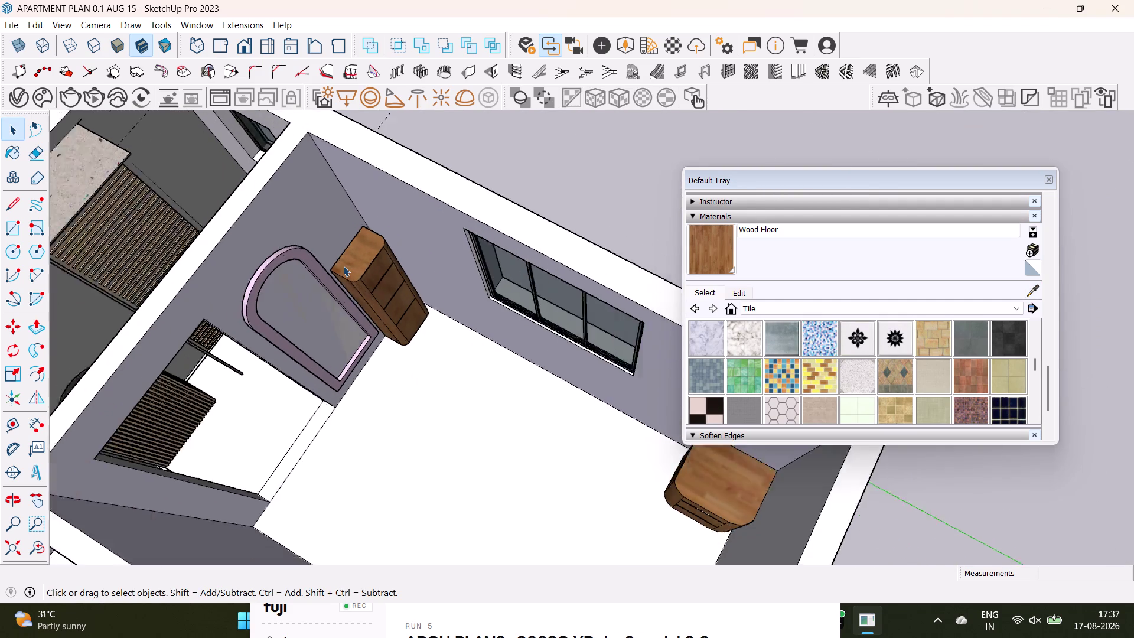
scroll(up, 3)
scroll(down, 3)
scroll(up, 3)
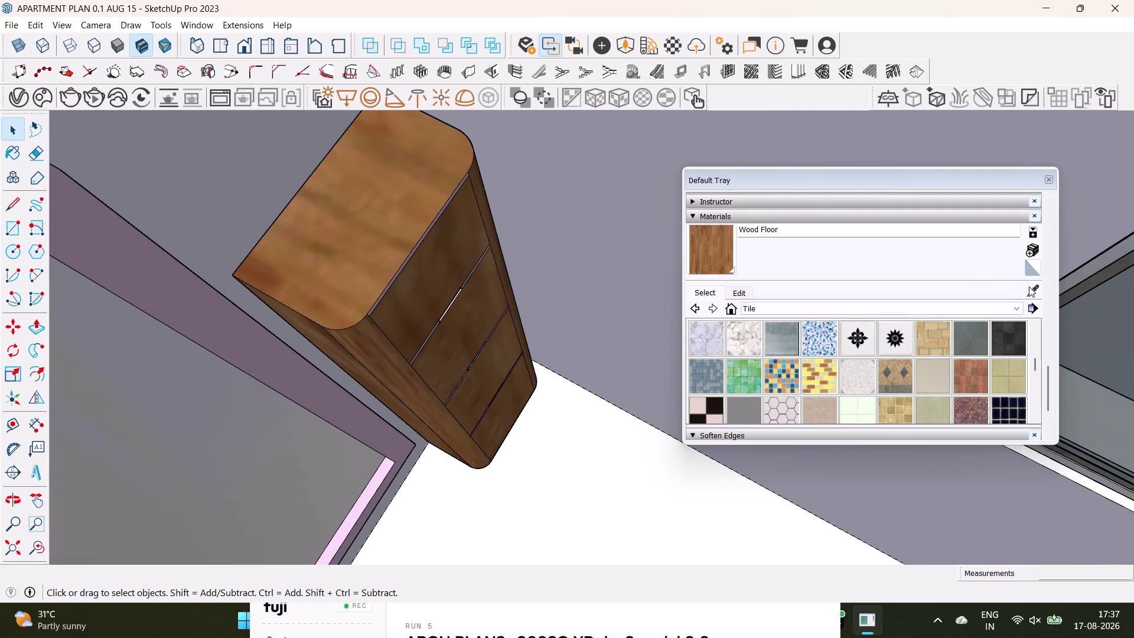
click(1029, 286)
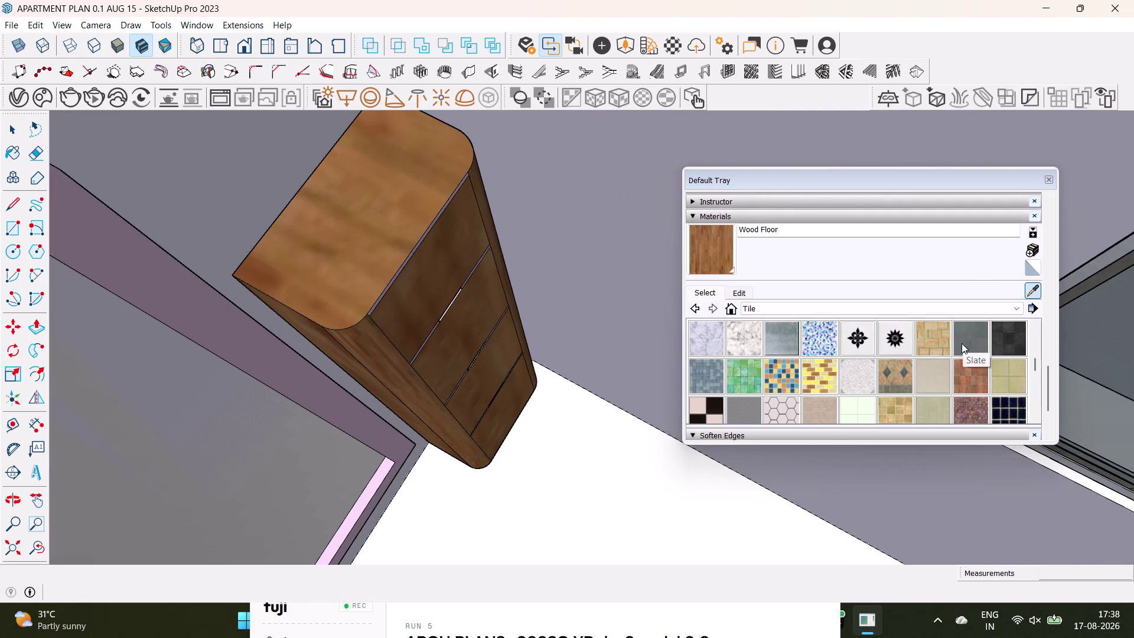